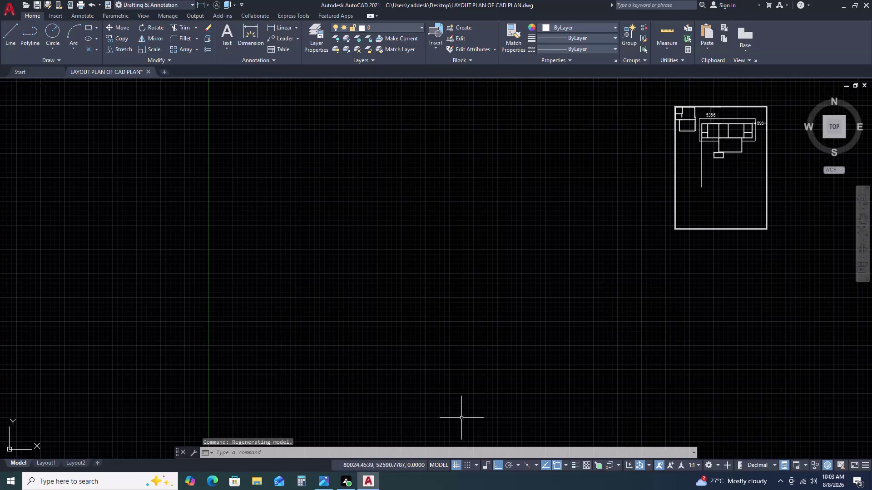
Pan and zoom around the plot layout to recentre the whole plan.
middle_drag(712, 247, 621, 244)
middle_click(559, 243)
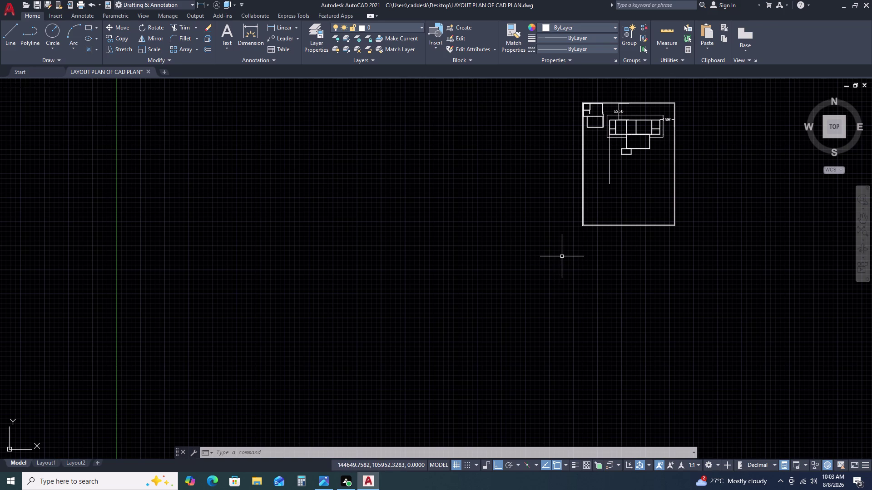
scroll(down, 3)
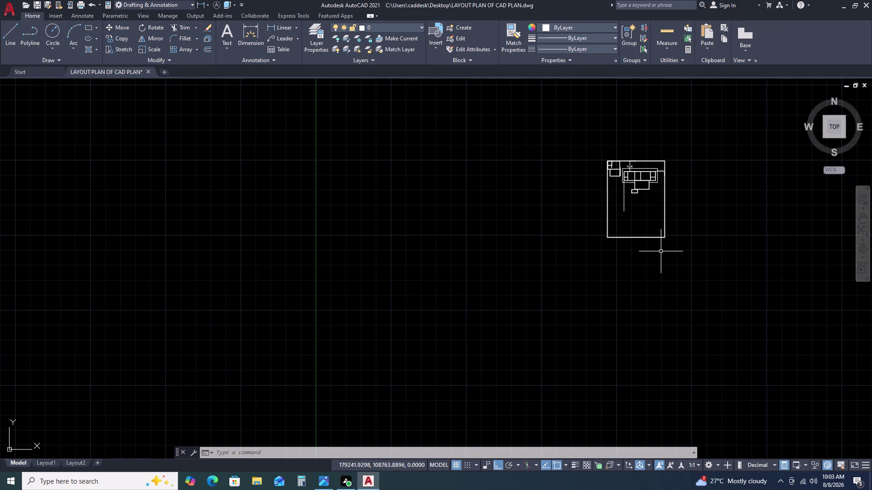
scroll(up, 3)
middle_drag(670, 248, 511, 250)
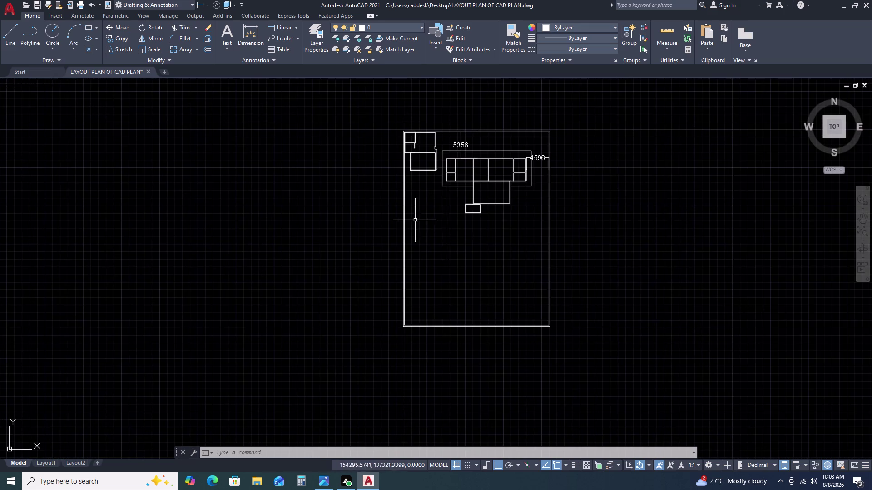
scroll(up, 3)
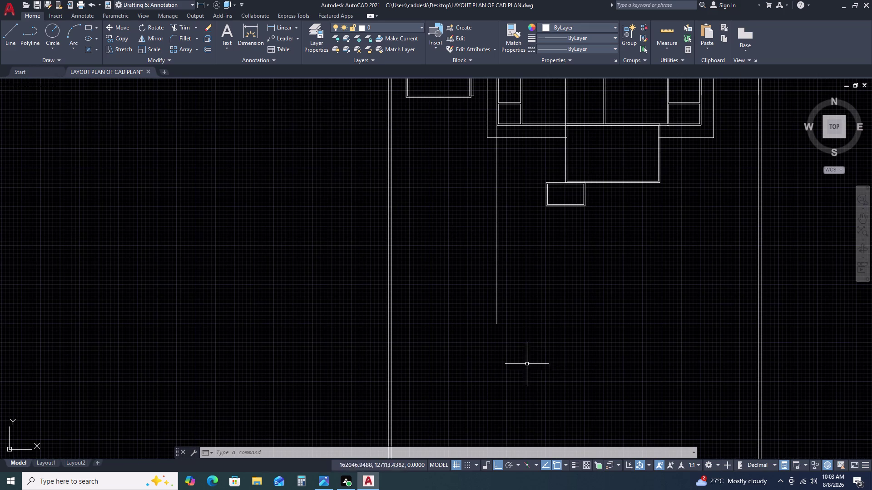
middle_click(488, 272)
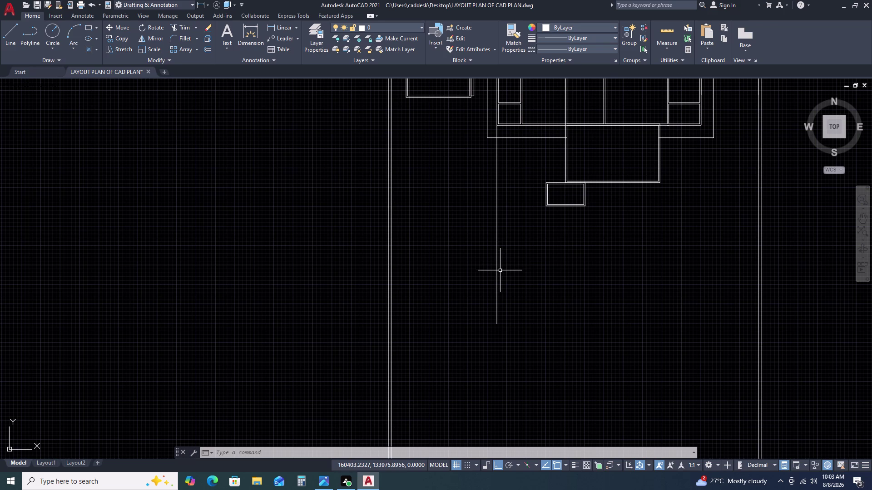
scroll(up, 3)
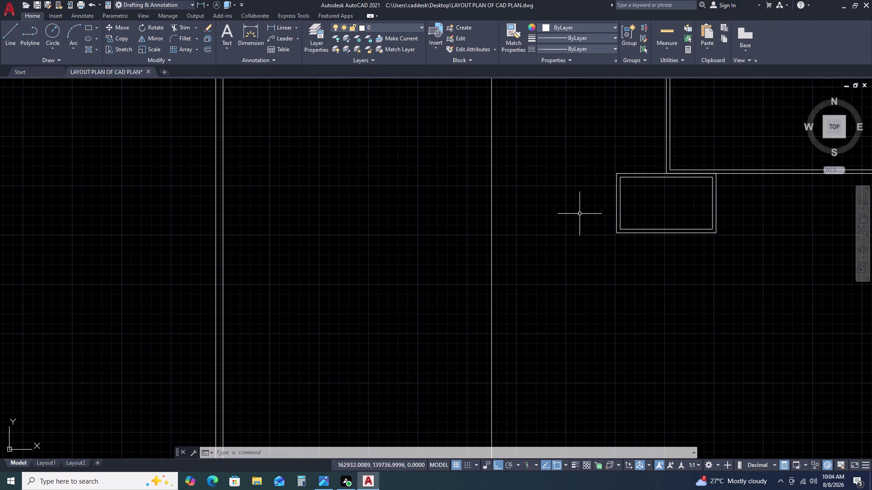
middle_drag(698, 226, 600, 221)
scroll(down, 3)
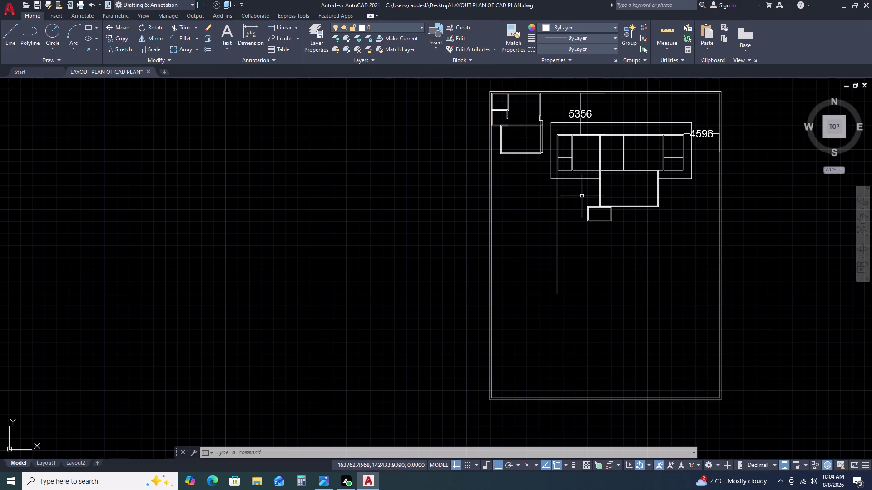
scroll(up, 3)
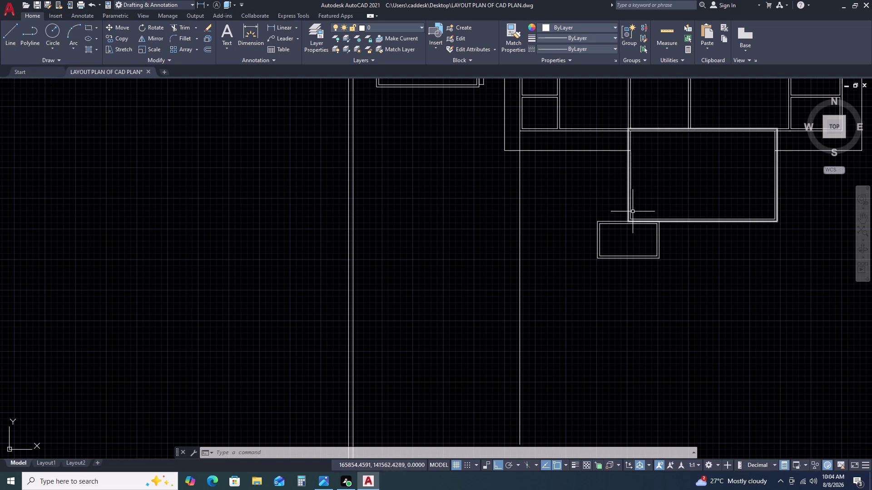
scroll(up, 3)
scroll(up, 3)
scroll(down, 3)
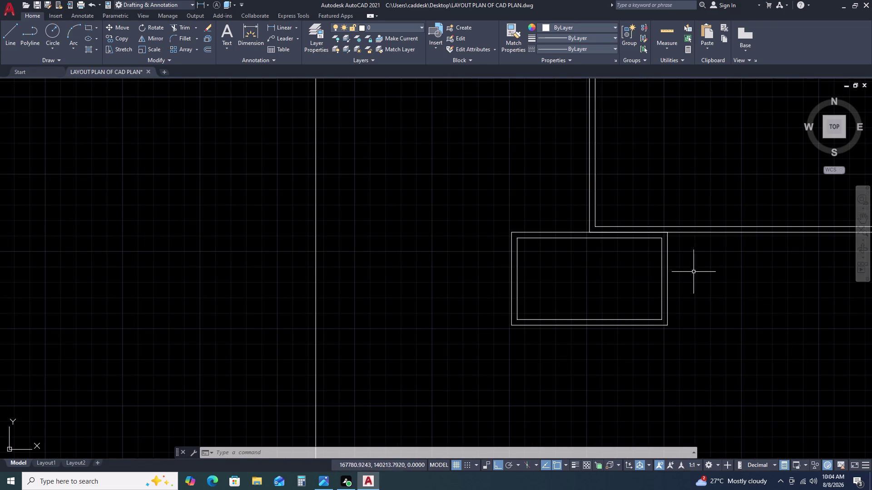
scroll(down, 3)
middle_click(738, 235)
middle_drag(648, 249, 579, 234)
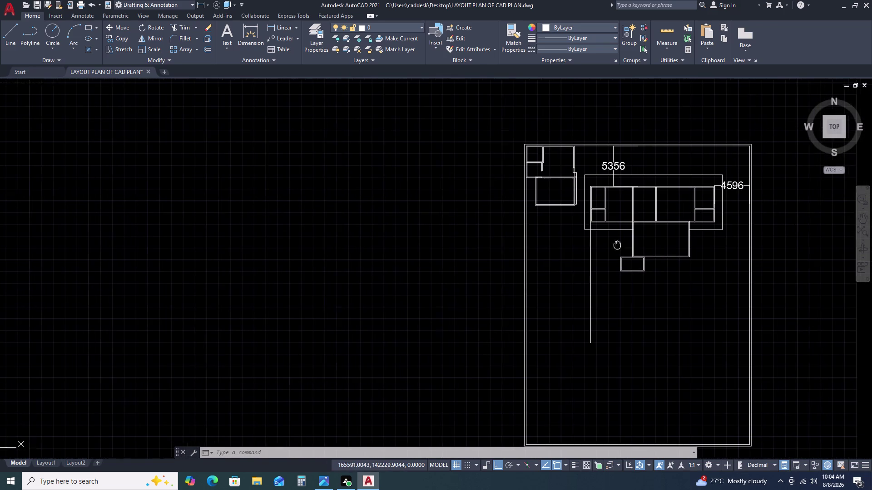
middle_drag(579, 234, 541, 219)
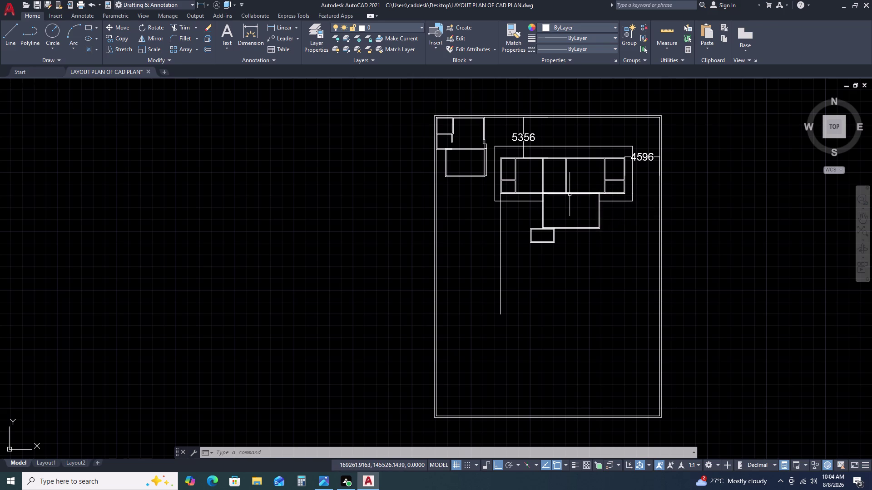
scroll(up, 3)
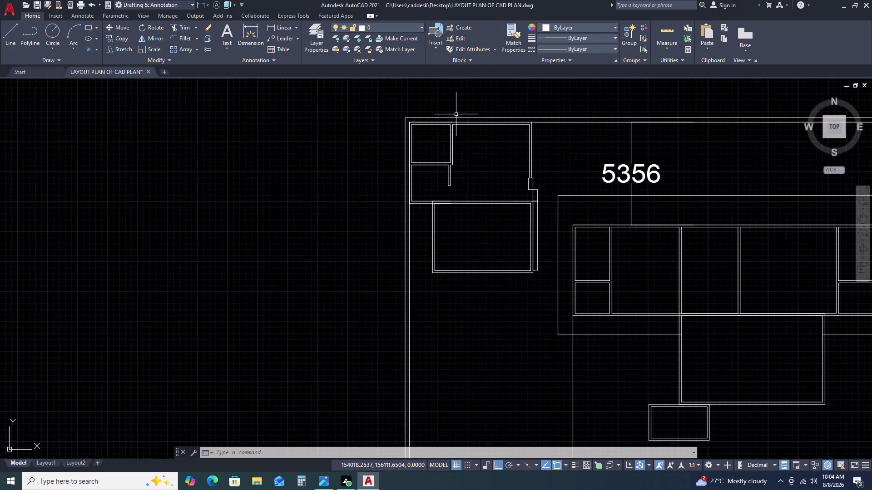
scroll(up, 3)
Select the top-left room's walls and inner wall corner, then release them.
drag(511, 139, 505, 140)
click(420, 140)
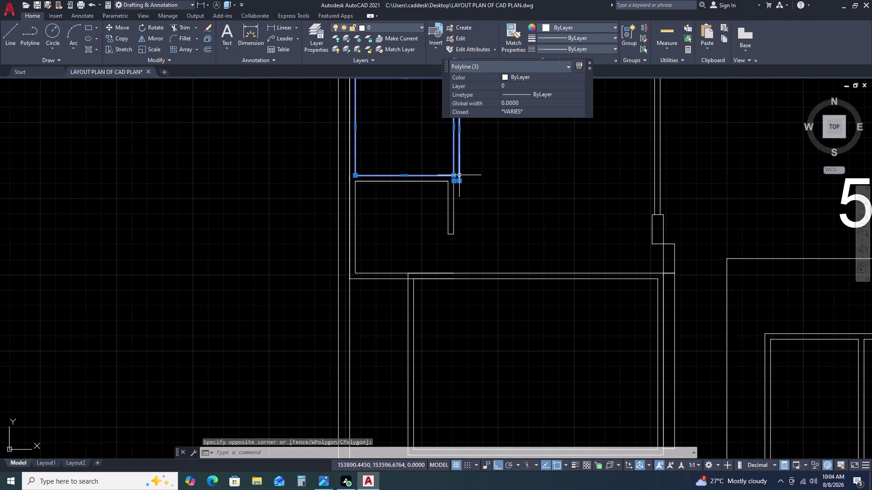
key(Escape)
scroll(down, 3)
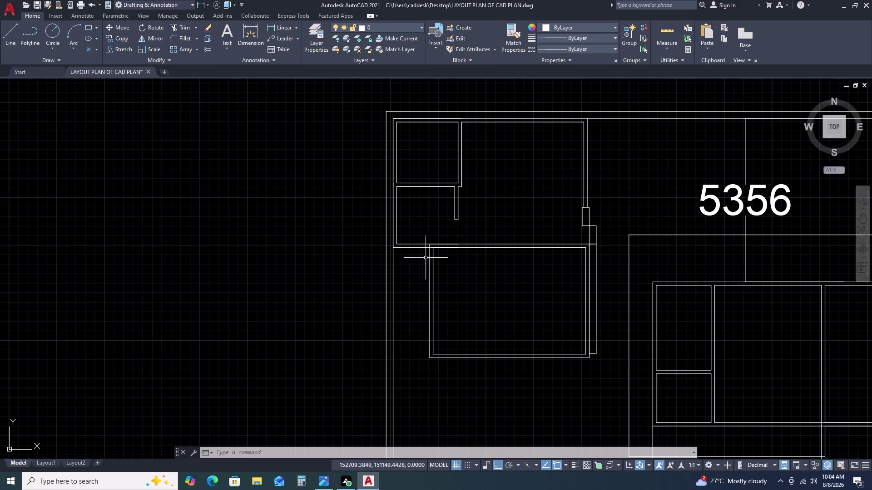
scroll(down, 3)
scroll(up, 3)
drag(517, 204, 499, 200)
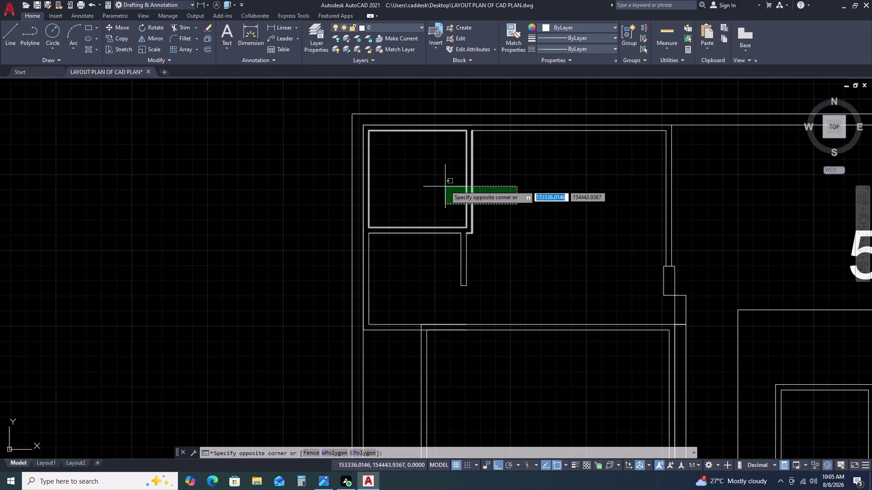
click(444, 183)
key(Escape)
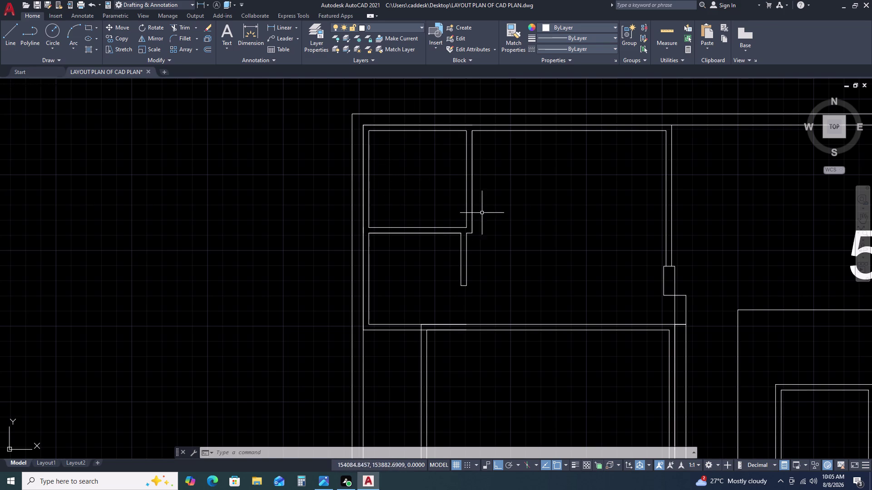
Pan the view to the lower room of the top-left building.
scroll(down, 3)
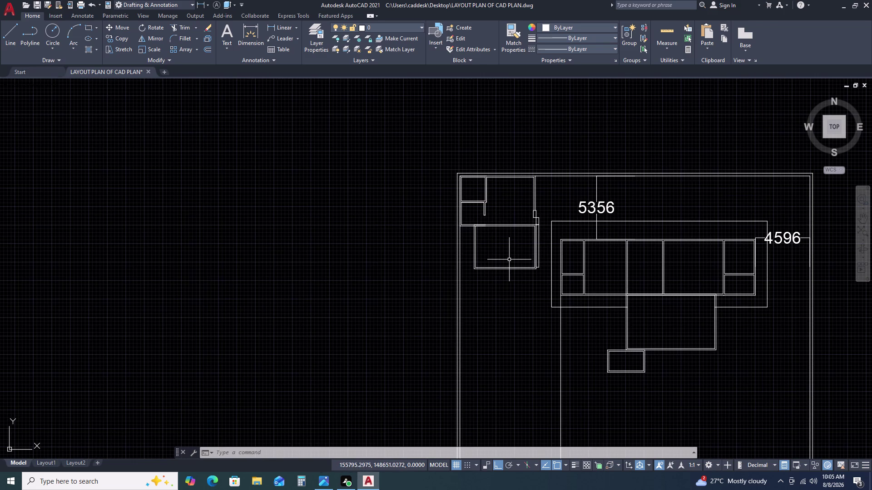
scroll(up, 3)
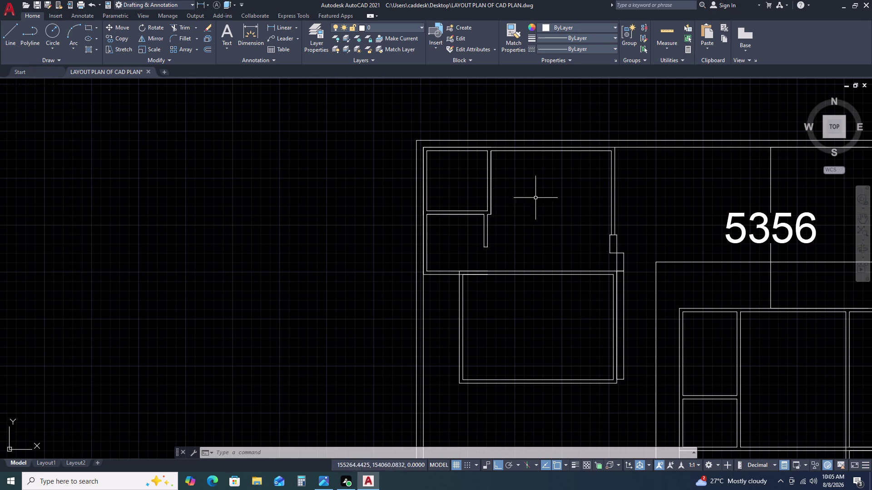
scroll(down, 3)
middle_drag(482, 243, 473, 229)
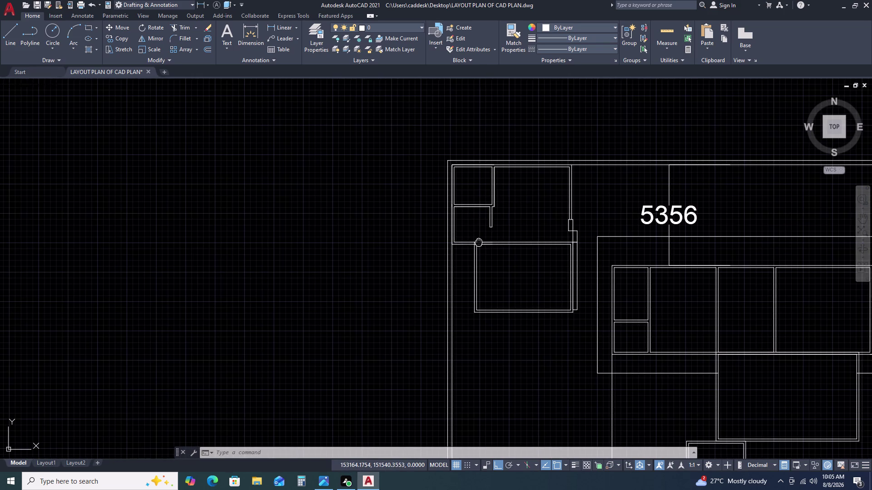
middle_drag(474, 229, 461, 154)
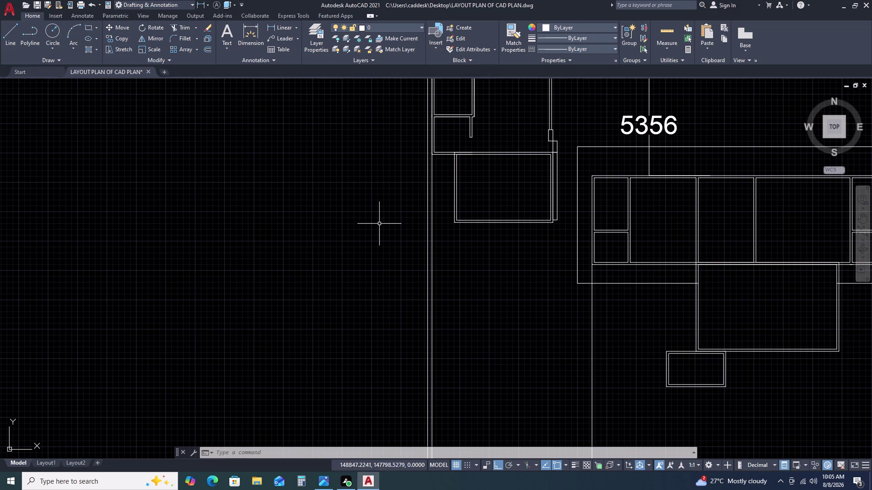
scroll(up, 3)
scroll(down, 3)
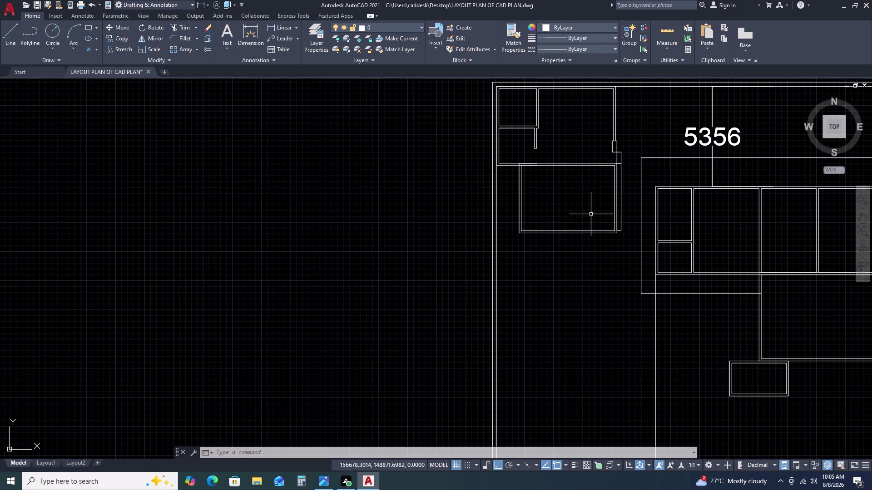
middle_click(590, 214)
middle_click(578, 215)
middle_drag(550, 214, 542, 212)
middle_drag(540, 211, 520, 205)
scroll(up, 3)
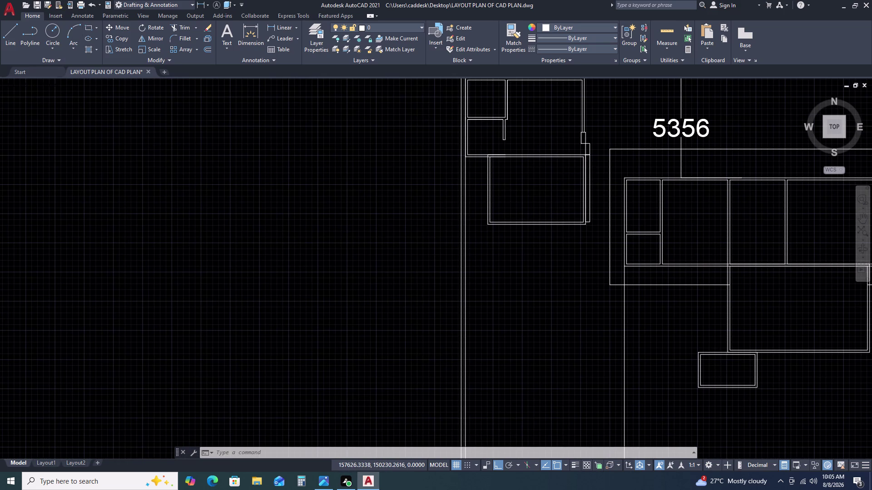
Preview a 1195 linear dimension on the wall, cancel it, and start LINE.
key(d)
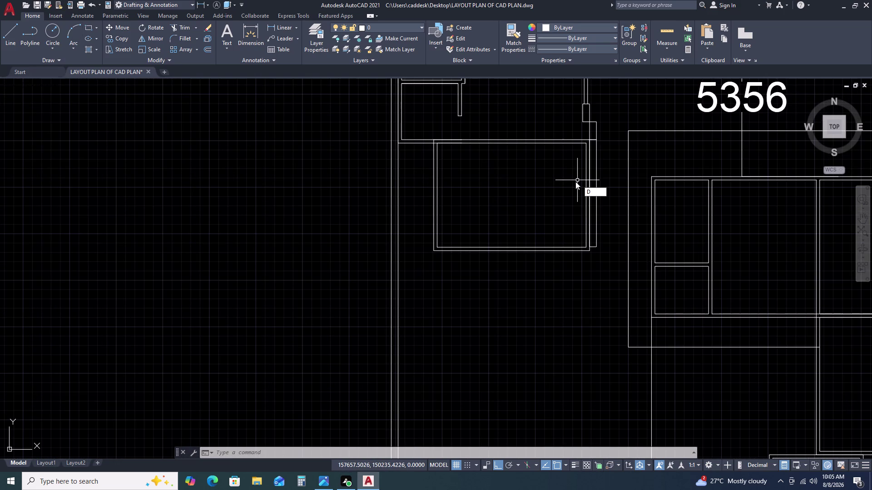
text(LI)
key(space)
scroll(up, 3)
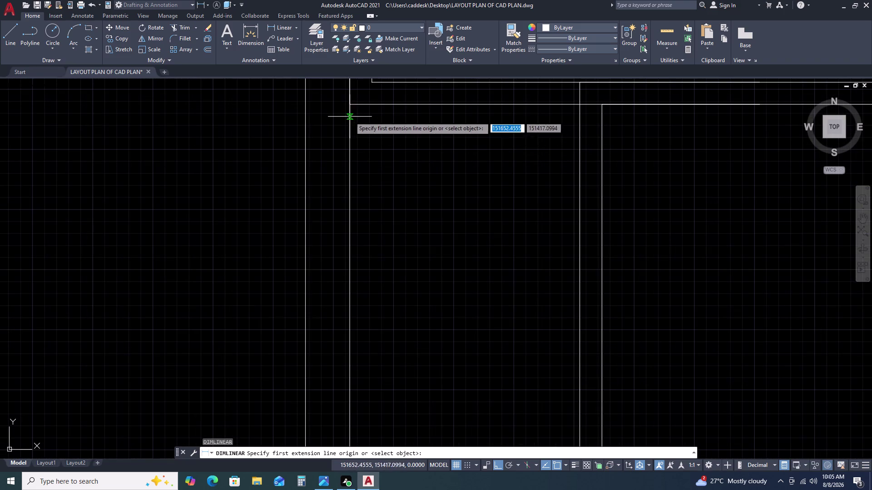
click(349, 107)
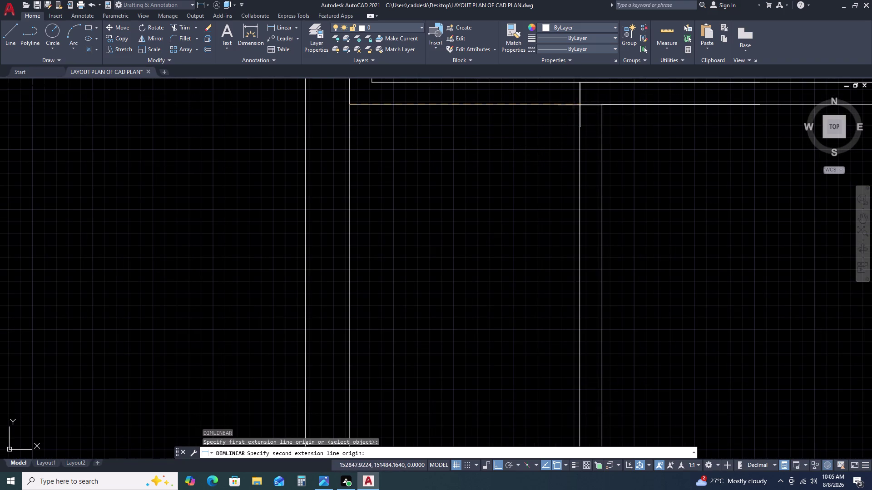
click(578, 106)
scroll(down, 3)
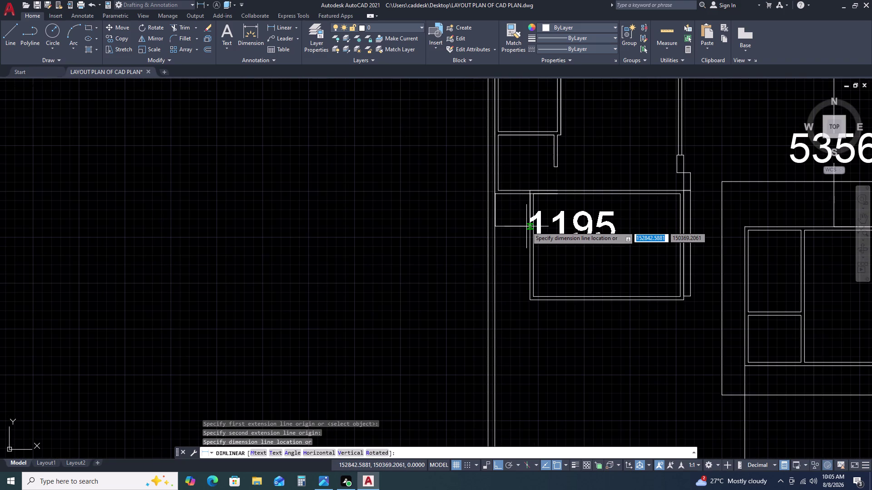
key(Escape)
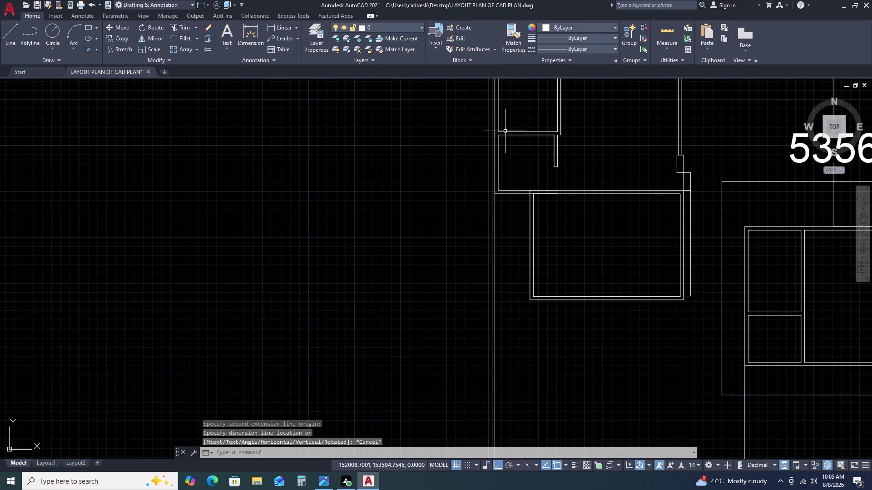
text(L)
key(space)
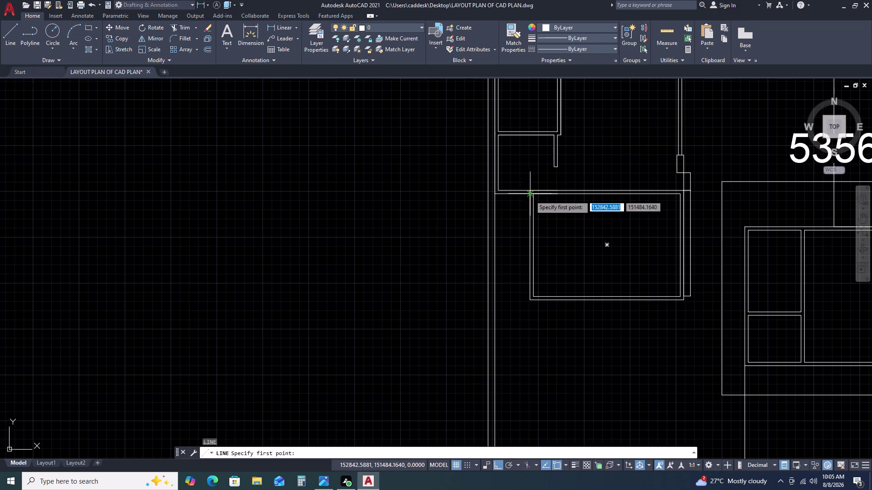
Draw a vertical line from the room corner up to the top wall.
scroll(up, 3)
click(532, 205)
scroll(down, 3)
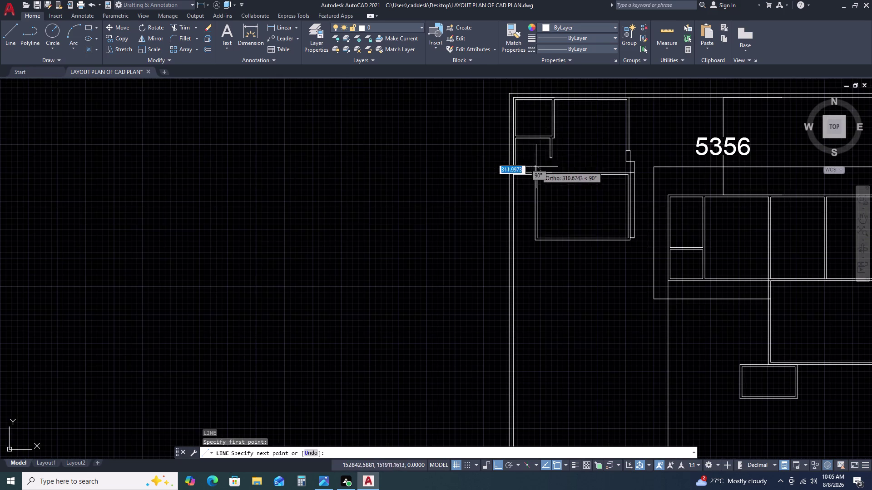
scroll(up, 3)
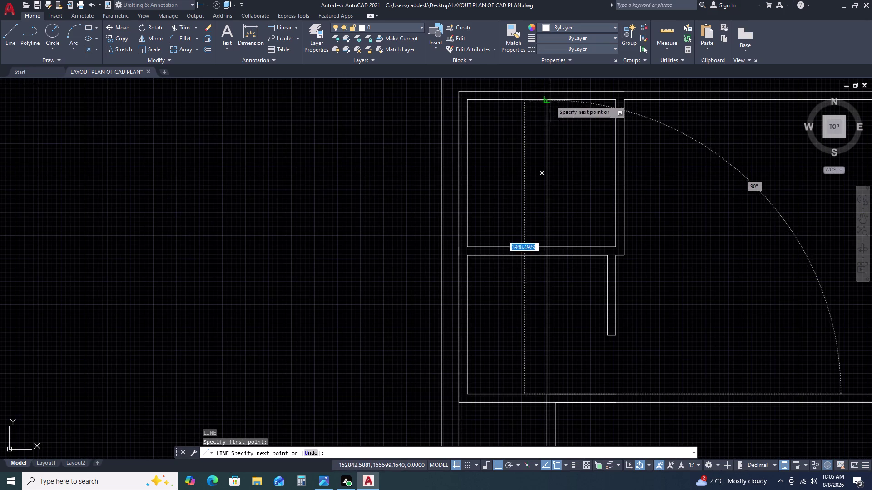
click(550, 100)
key(Escape)
Start a horizontal line along the top wall and abandon it.
key(l)
key(space)
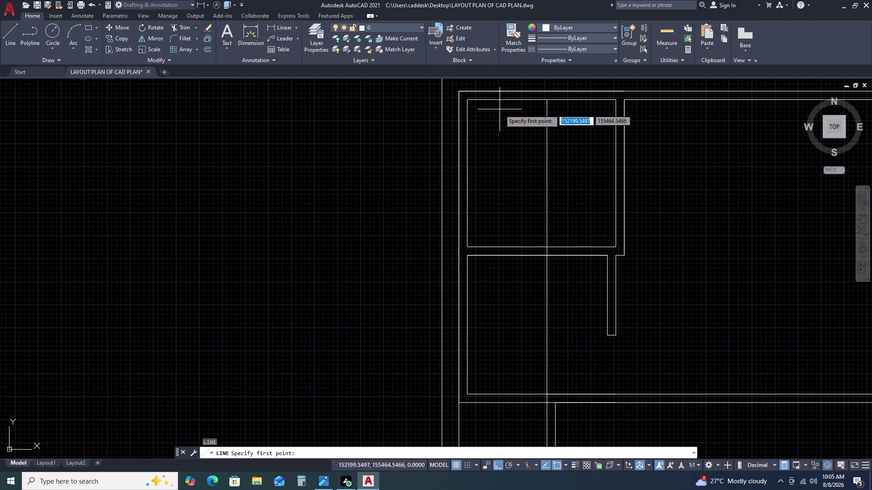
click(468, 102)
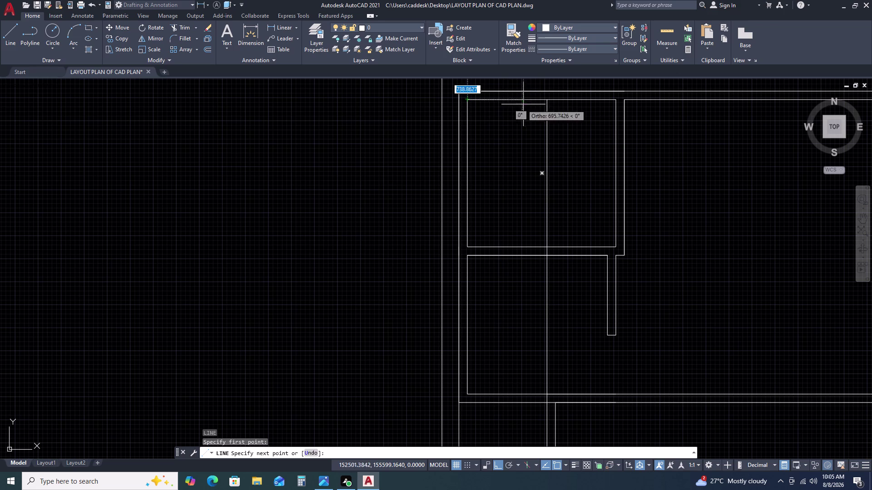
click(547, 102)
key(Escape)
Draw the second vertical divider from the room's top wall to its bottom wall.
key(l)
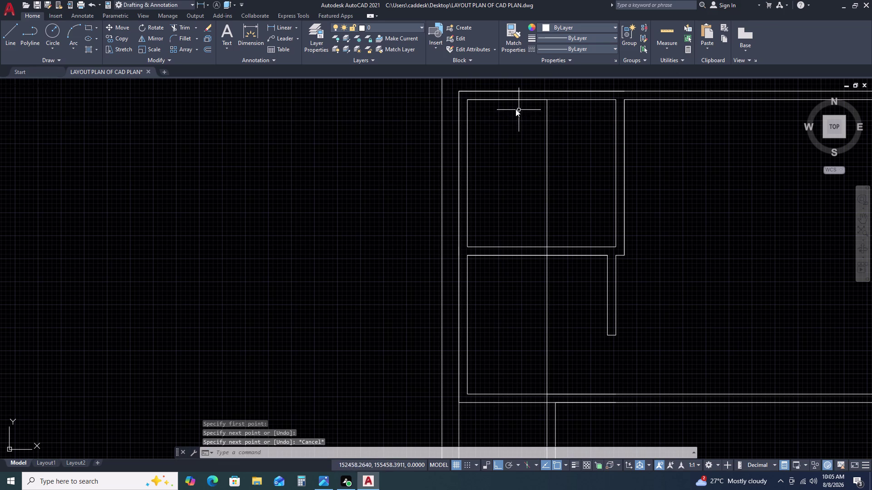
key(space)
click(506, 100)
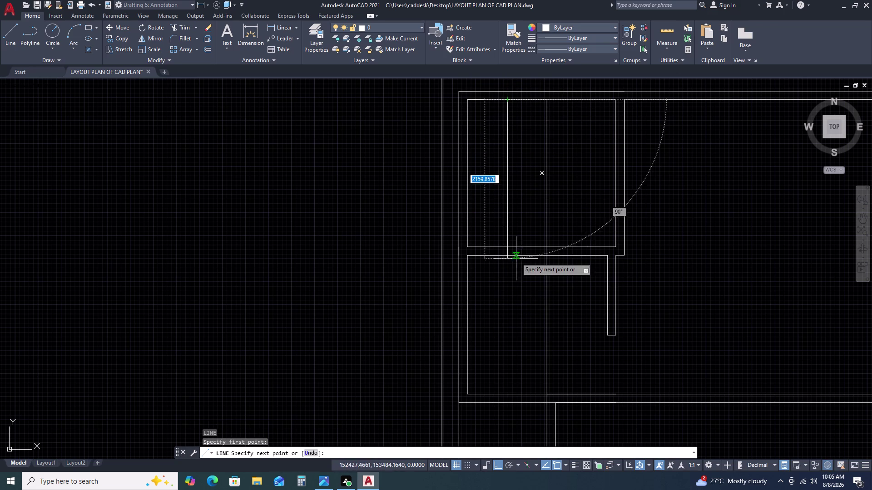
click(511, 245)
key(Escape)
Begin a window selection around the small room's lines.
scroll(down, 3)
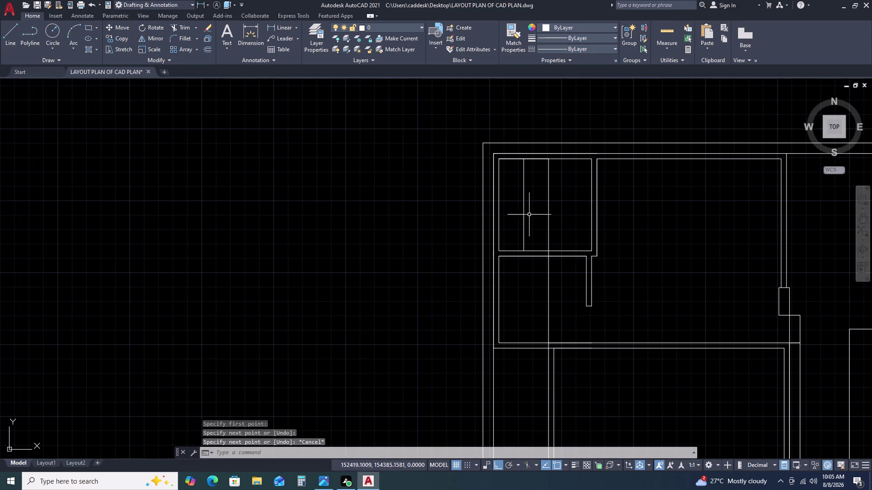
scroll(up, 3)
scroll(down, 3)
scroll(up, 3)
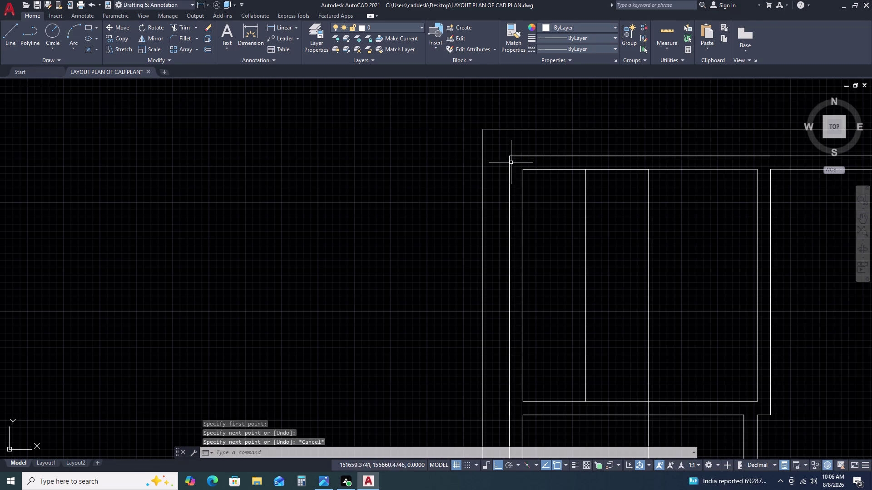
click(502, 148)
scroll(down, 3)
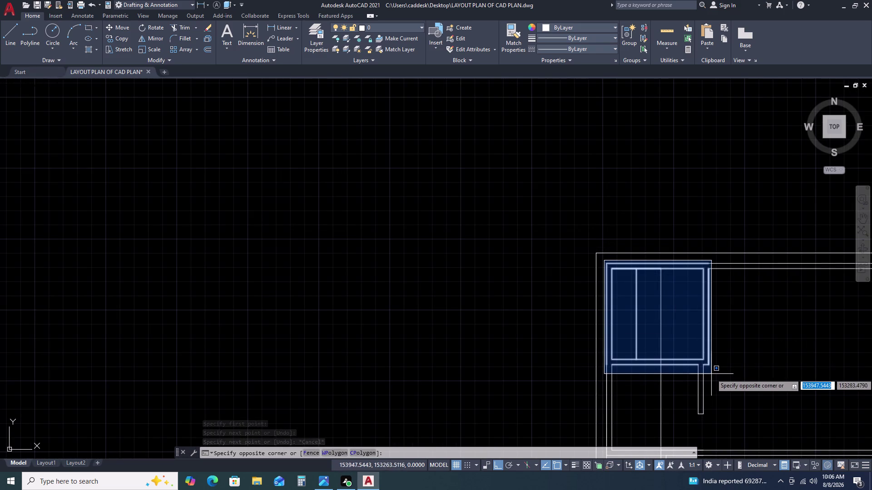
click(712, 371)
middle_drag(718, 370, 627, 328)
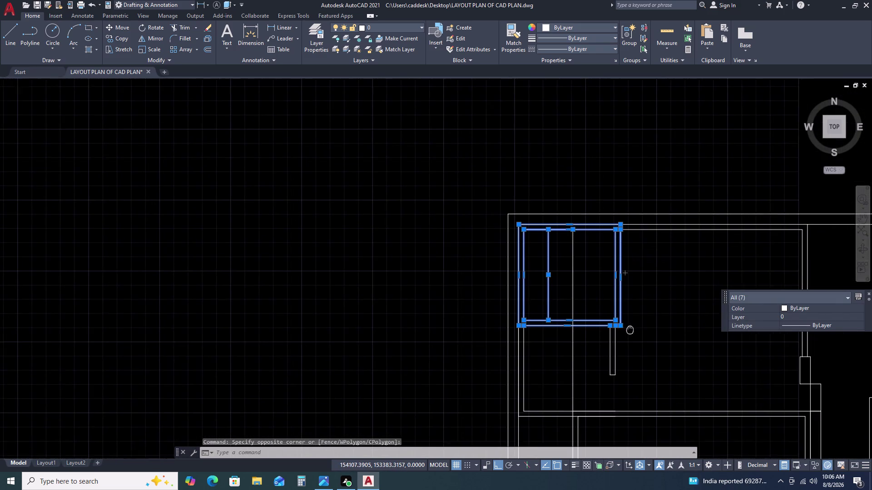
middle_drag(627, 328, 626, 327)
text(M)
key(space)
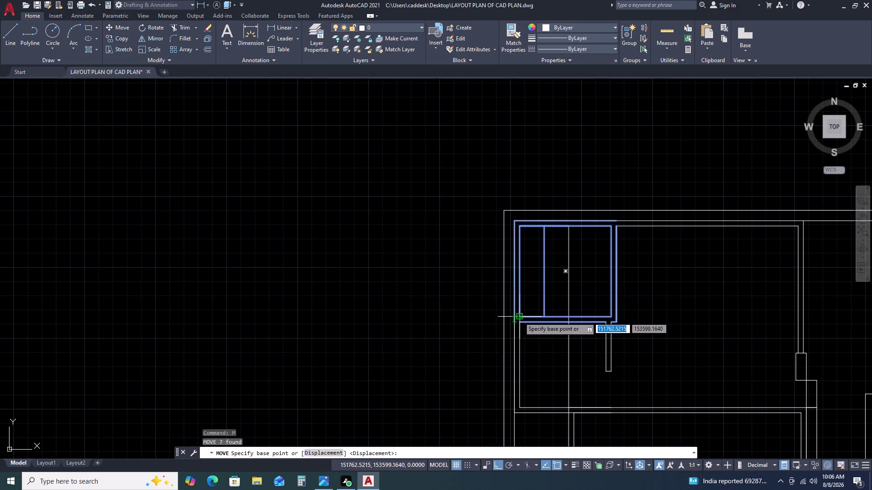
key(Escape)
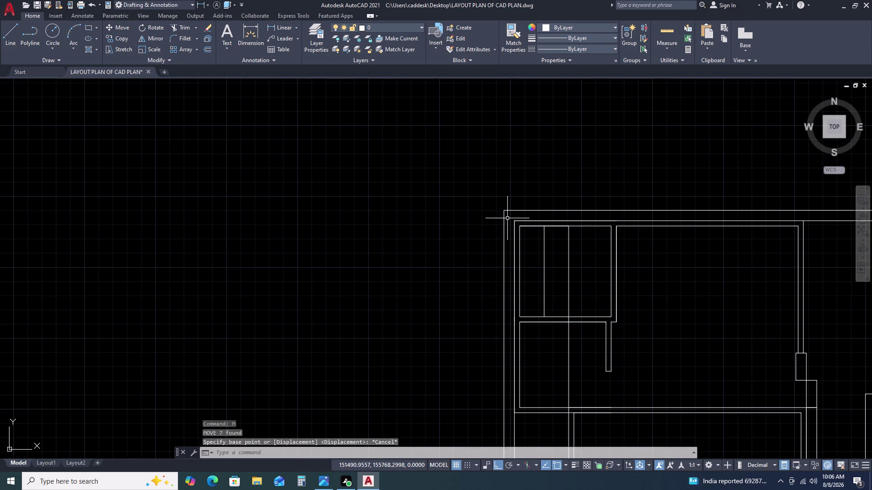
click(508, 218)
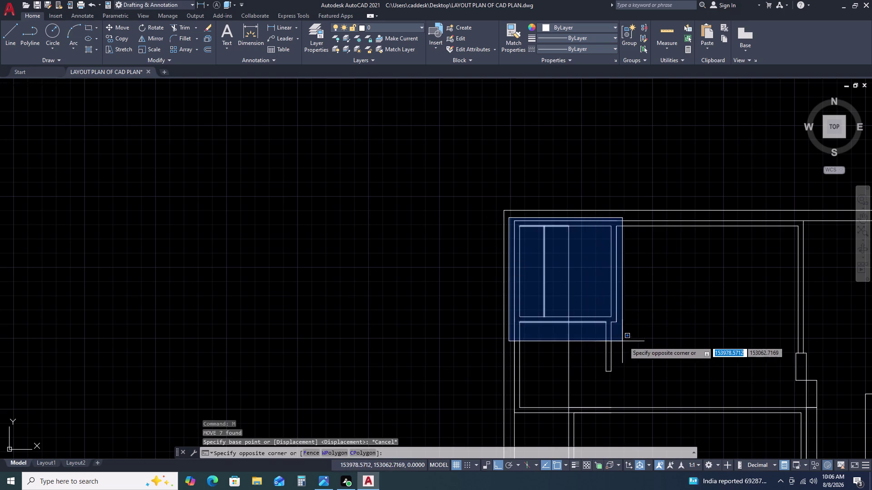
click(631, 338)
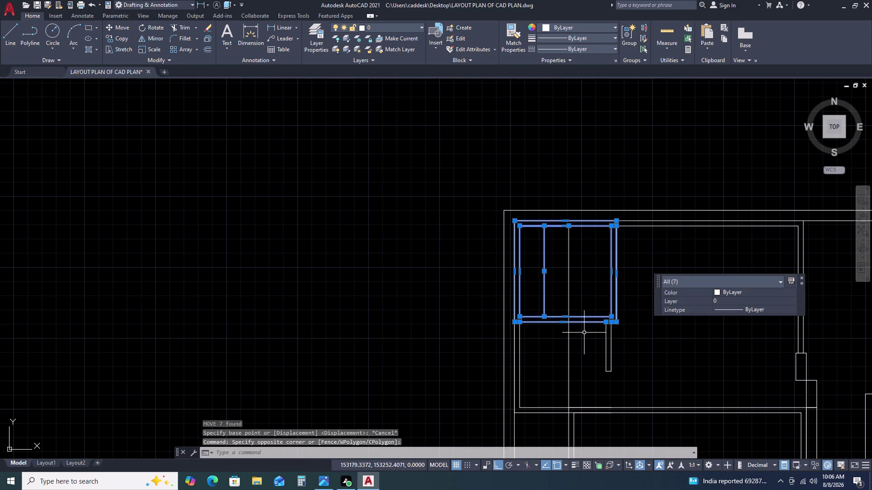
scroll(up, 3)
click(579, 254)
click(507, 312)
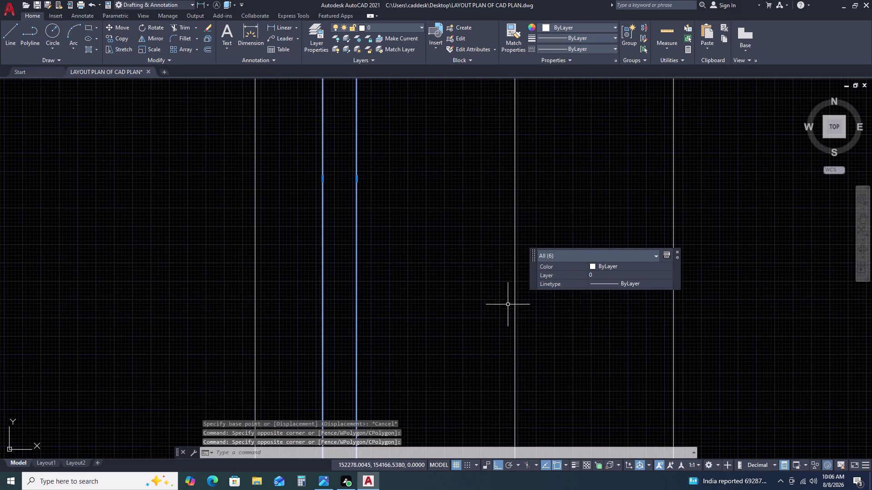
scroll(down, 3)
text(M)
key(space)
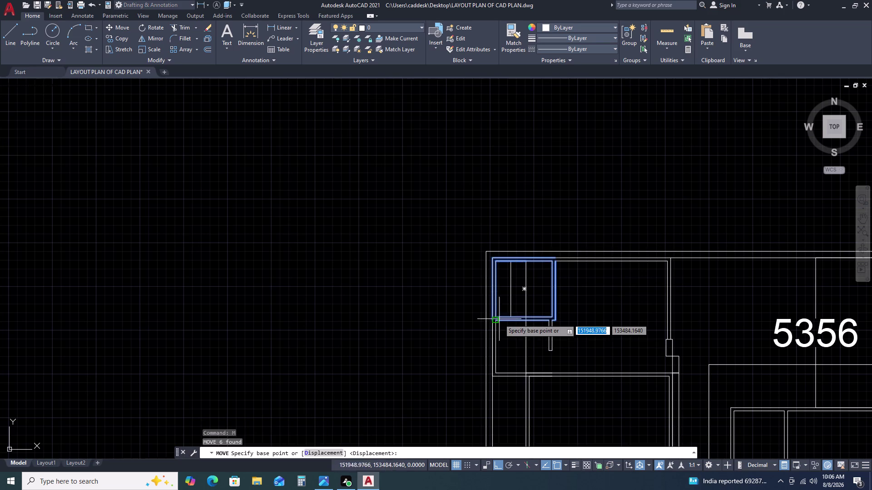
scroll(up, 3)
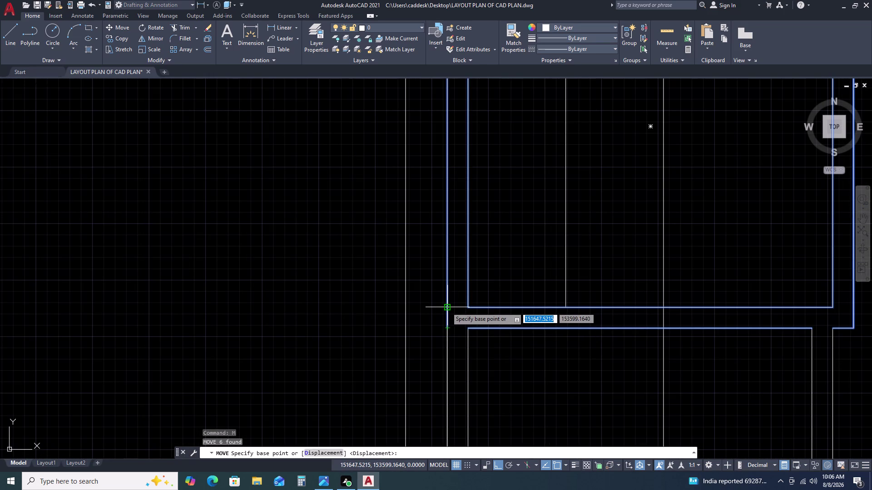
click(447, 307)
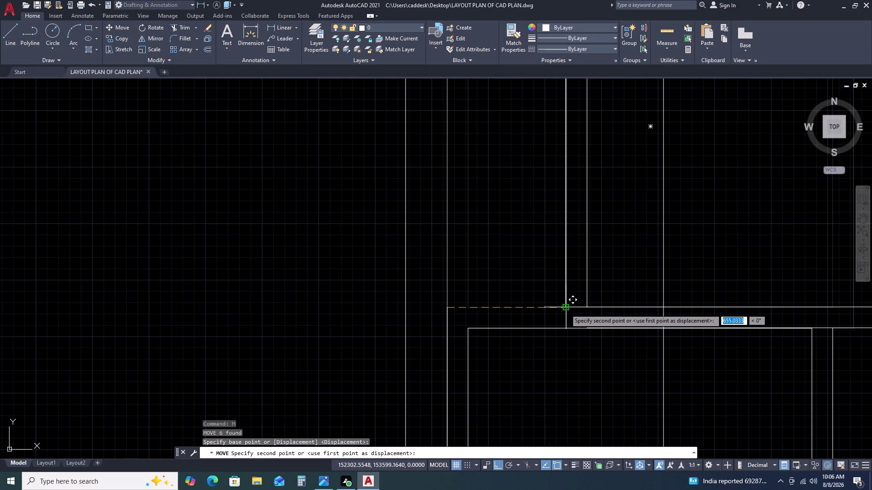
click(565, 309)
key(Escape)
scroll(down, 3)
middle_drag(649, 330, 587, 316)
scroll(down, 3)
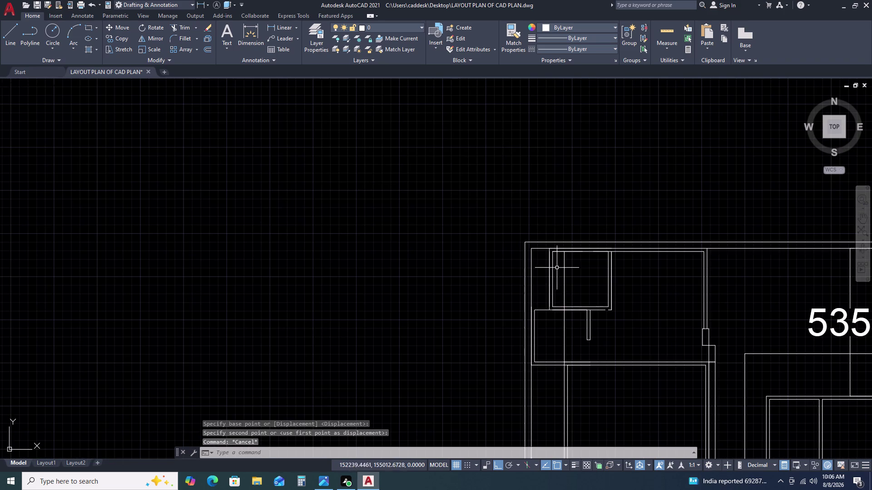
scroll(up, 3)
click(575, 260)
click(549, 278)
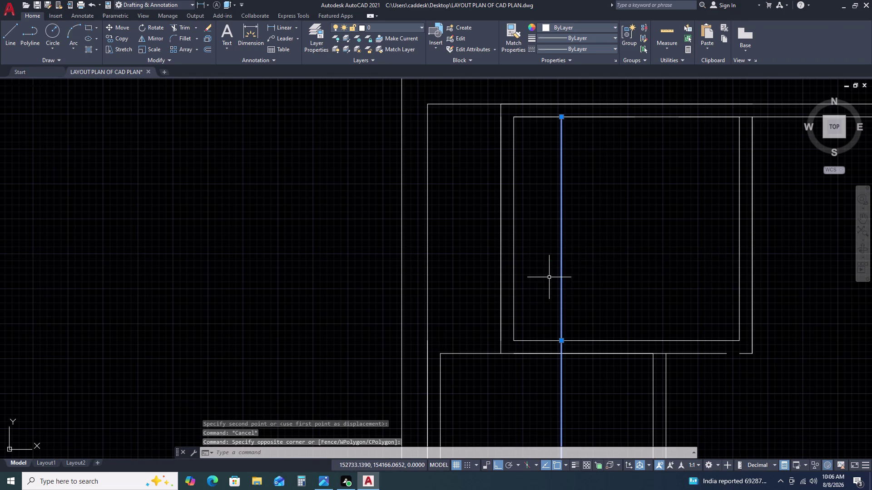
key(Delete)
click(500, 255)
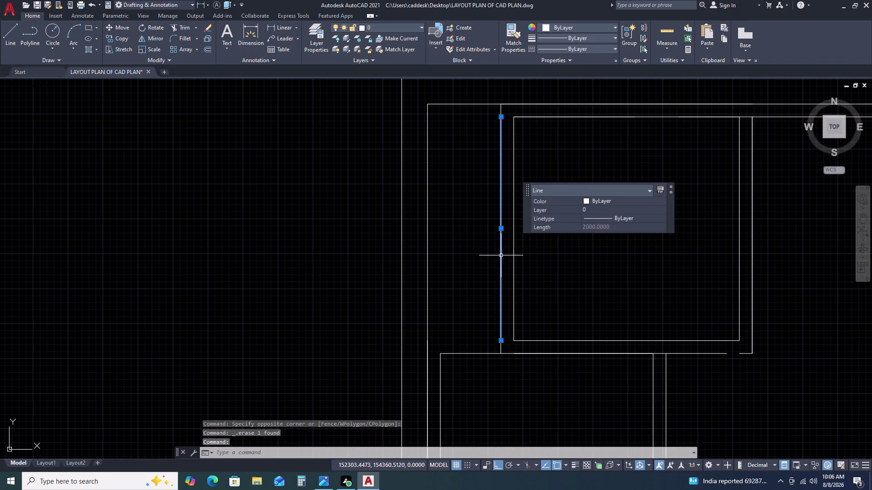
key(Delete)
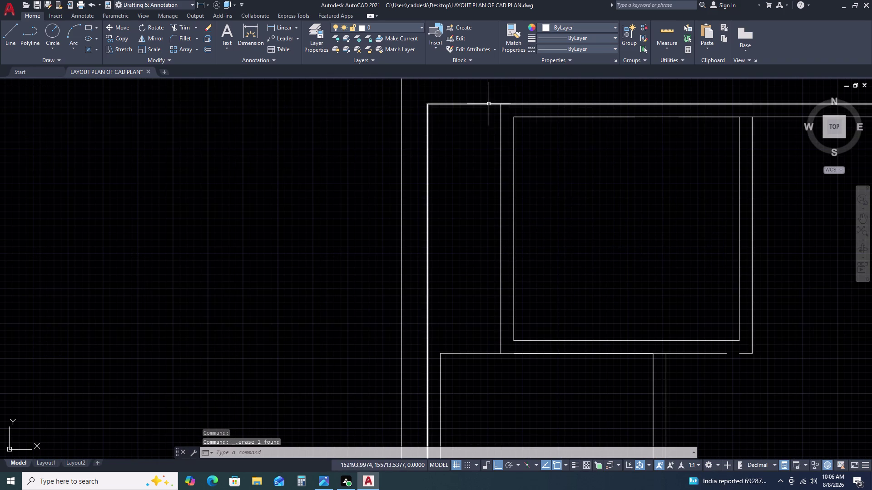
click(486, 104)
key(Delete)
scroll(down, 3)
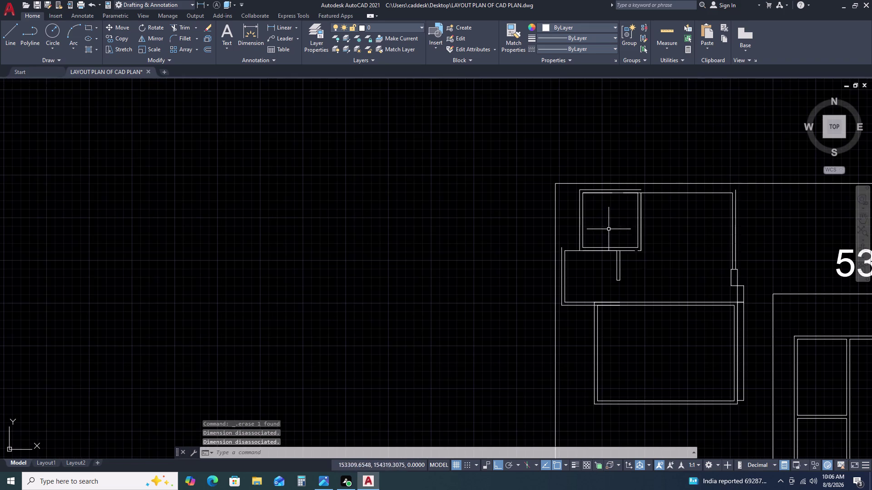
key(ctrl+z)
key(ctrl+z)
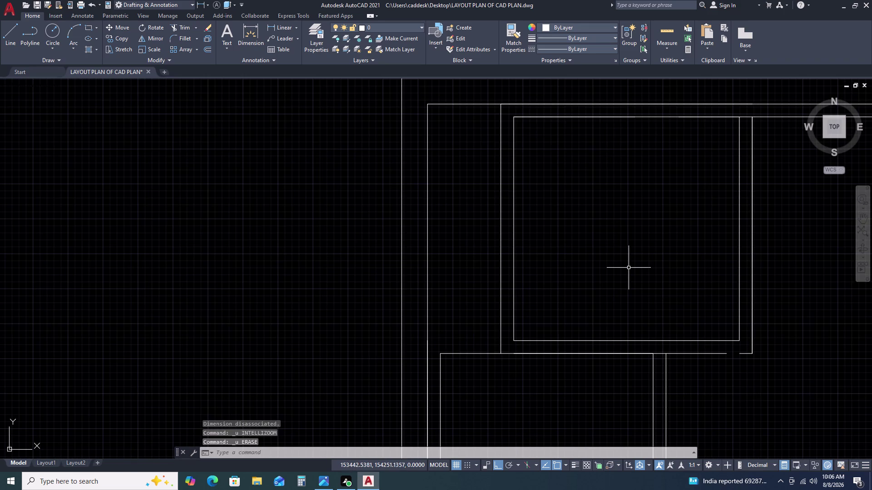
scroll(down, 3)
click(567, 197)
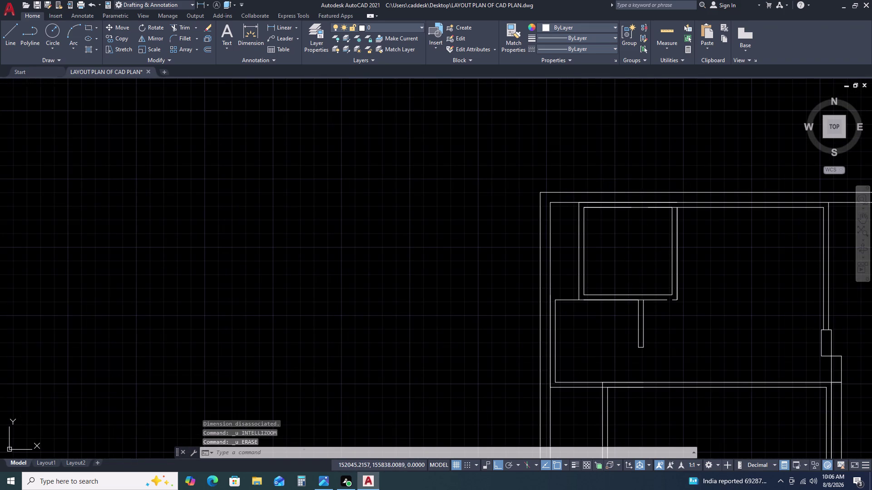
click(690, 222)
key(Delete)
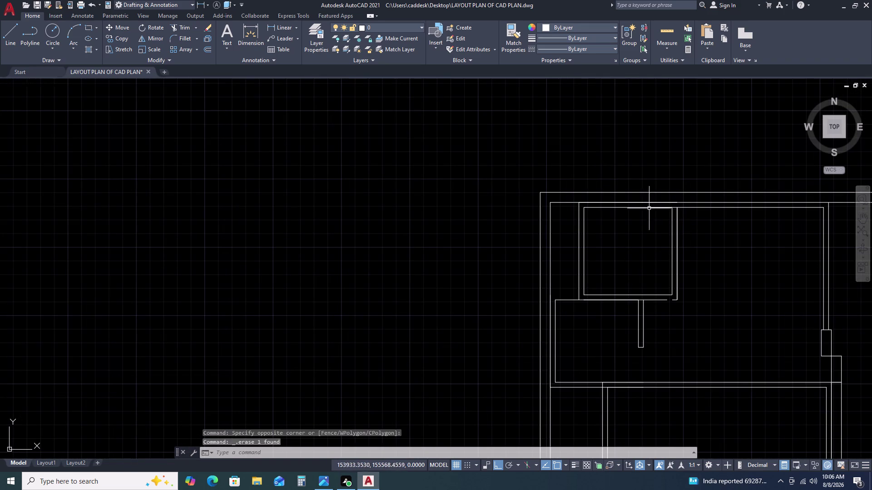
click(611, 204)
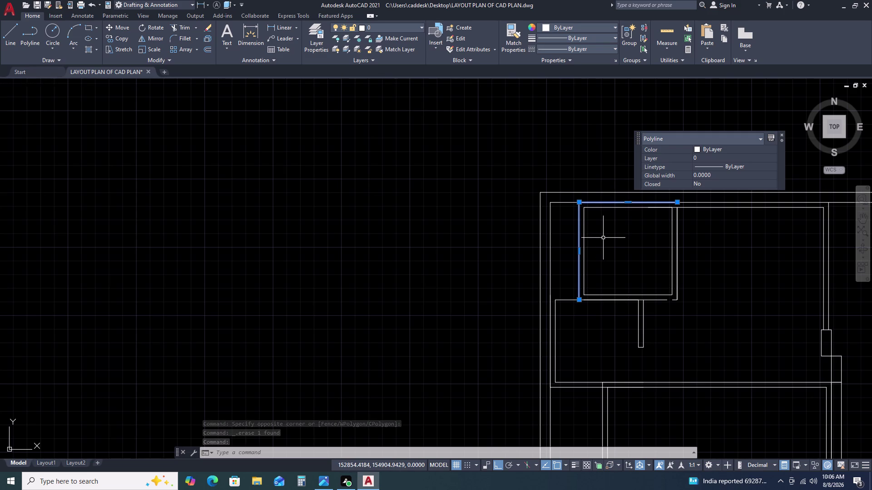
key(Delete)
scroll(down, 3)
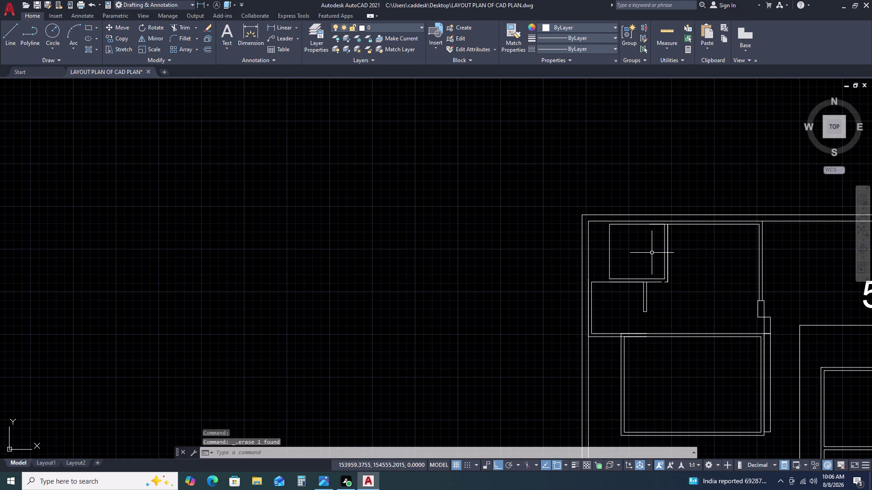
key(ctrl+z)
key(ctrl+z)
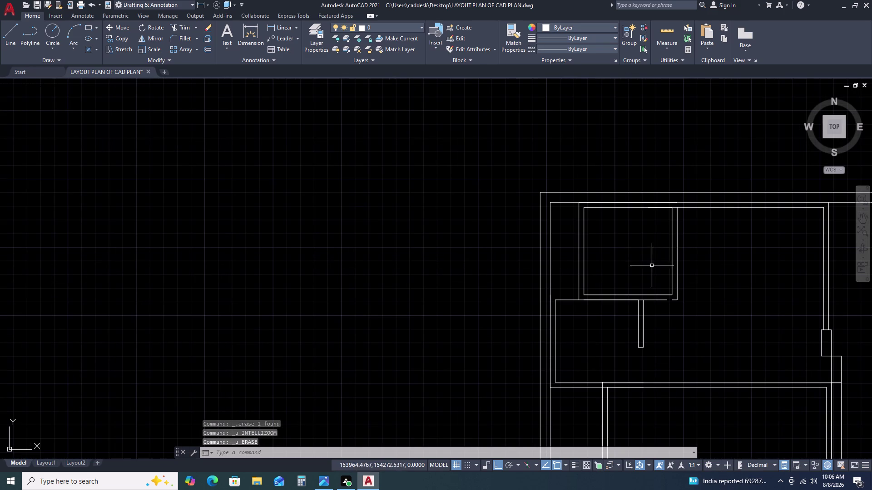
scroll(down, 3)
middle_drag(702, 339, 651, 274)
scroll(up, 3)
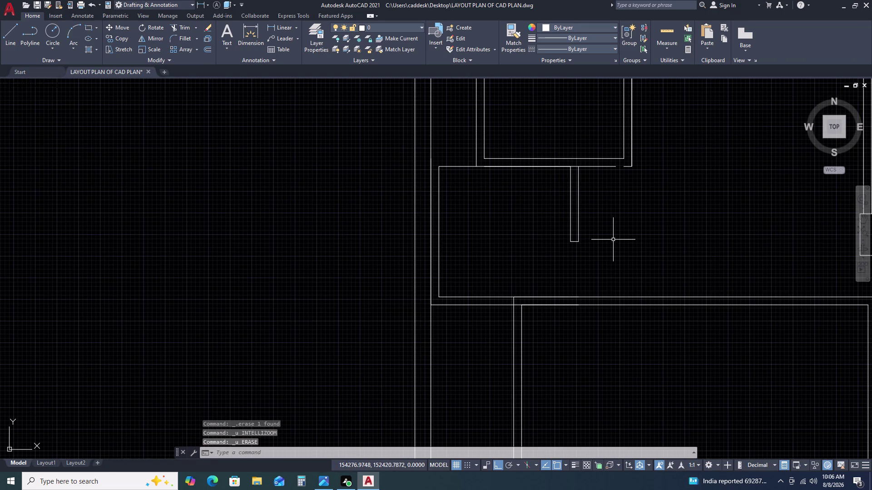
Try filleting two wall lines at the corner.
text(F)
key(space)
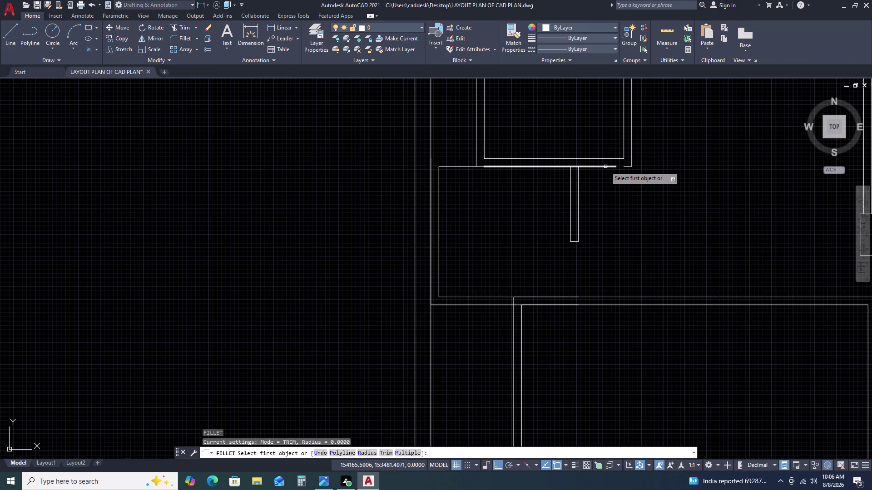
click(605, 167)
click(627, 167)
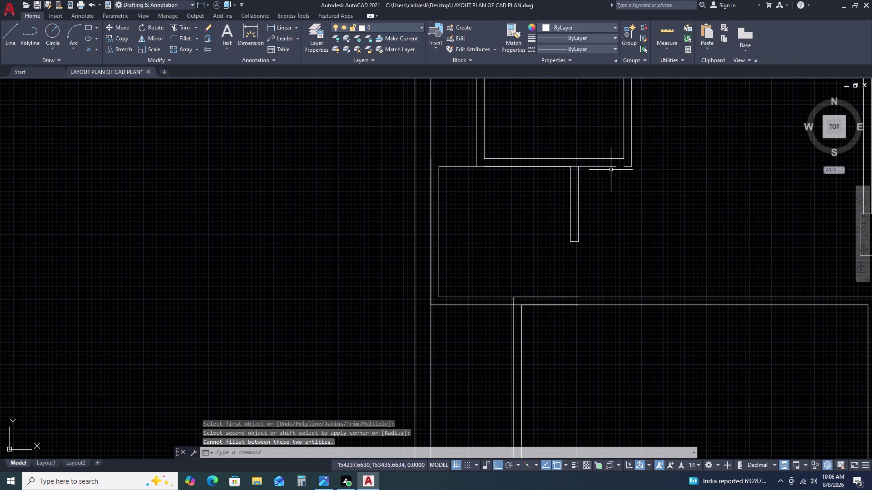
scroll(up, 3)
Try extending two wall lines to a boundary, then cancel.
text(EX)
key(space)
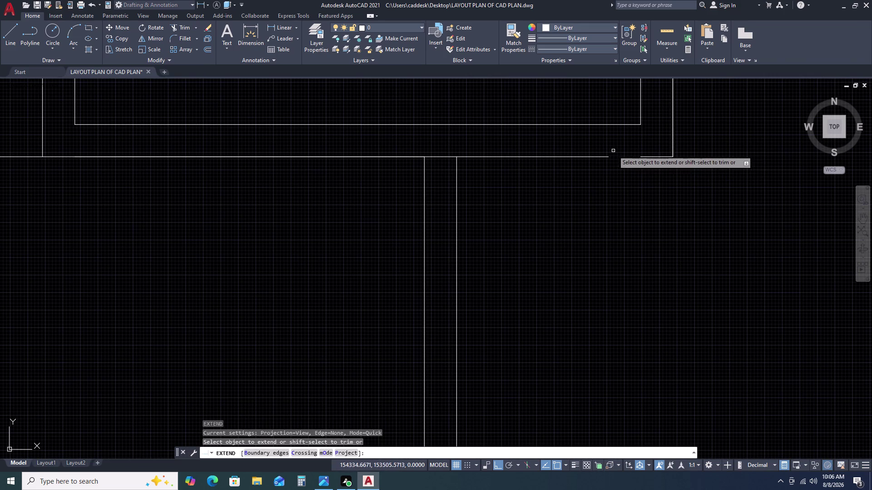
click(613, 151)
click(566, 182)
scroll(down, 3)
key(Escape)
scroll(up, 3)
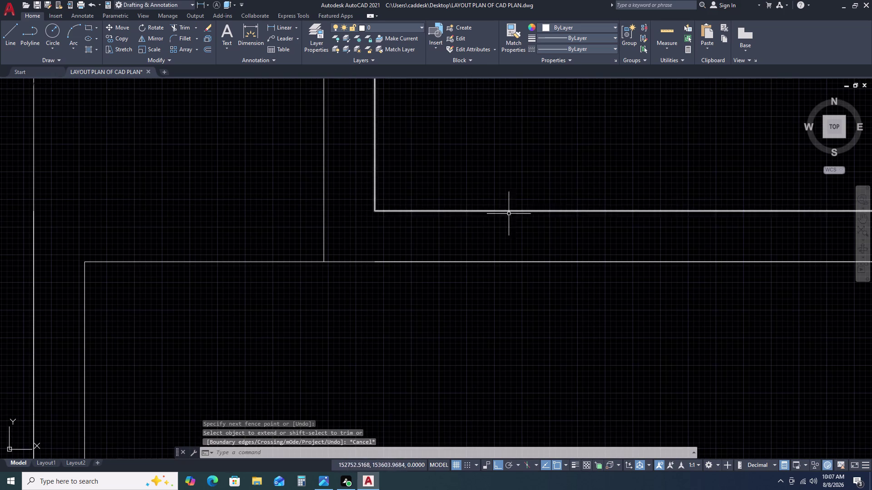
scroll(down, 3)
Select the wall outlines around the partition junction, then clear the selection.
drag(271, 179, 297, 208)
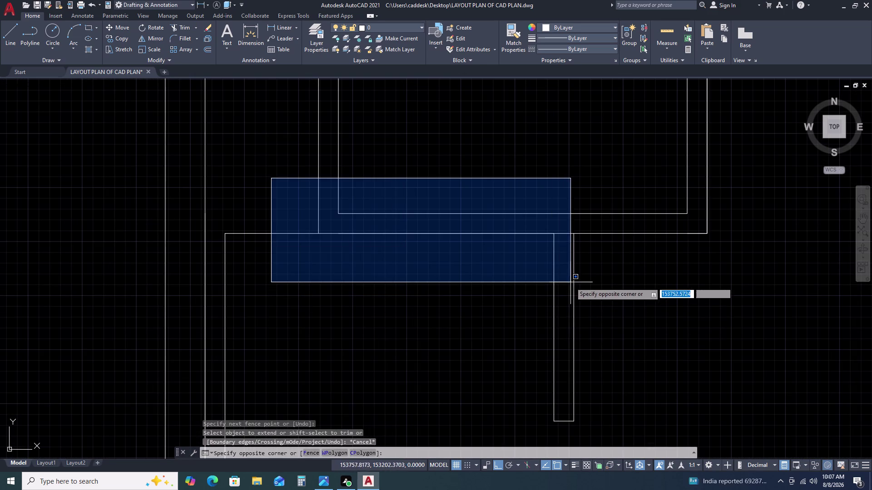
drag(570, 282, 571, 278)
click(545, 233)
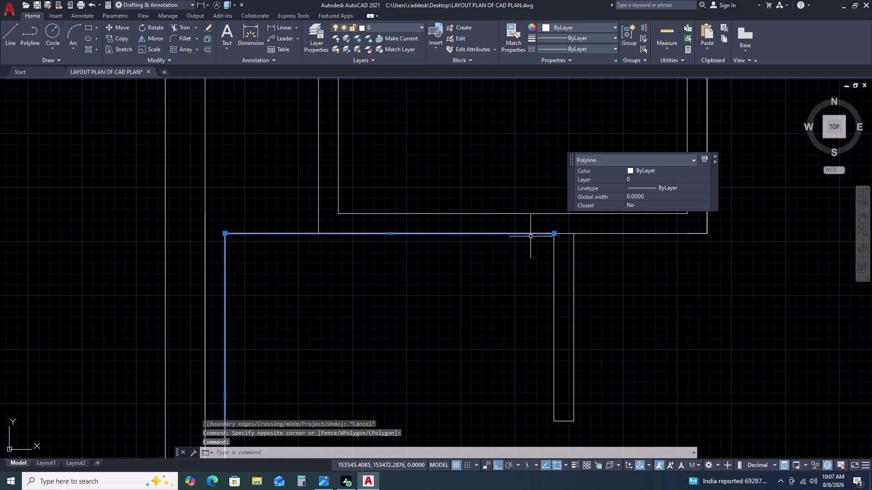
click(557, 233)
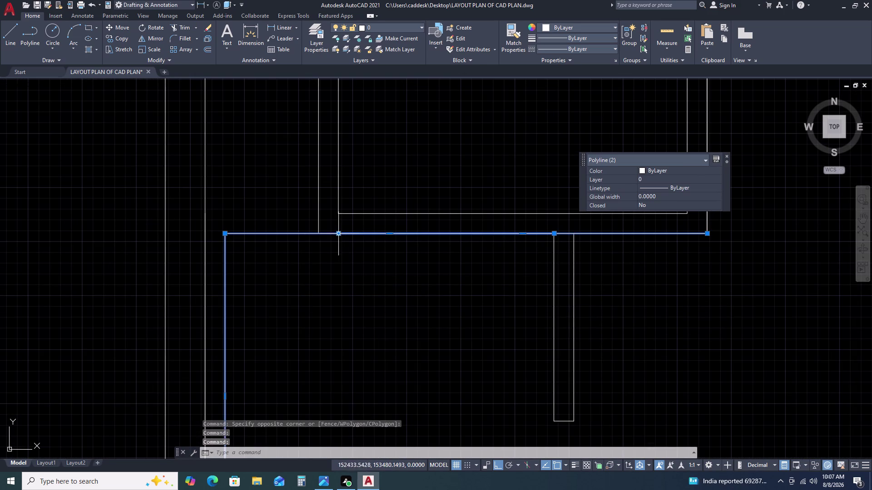
key(Escape)
key(Escape)
Trim two overlapping line segments at the partition top.
text(TR)
key(space)
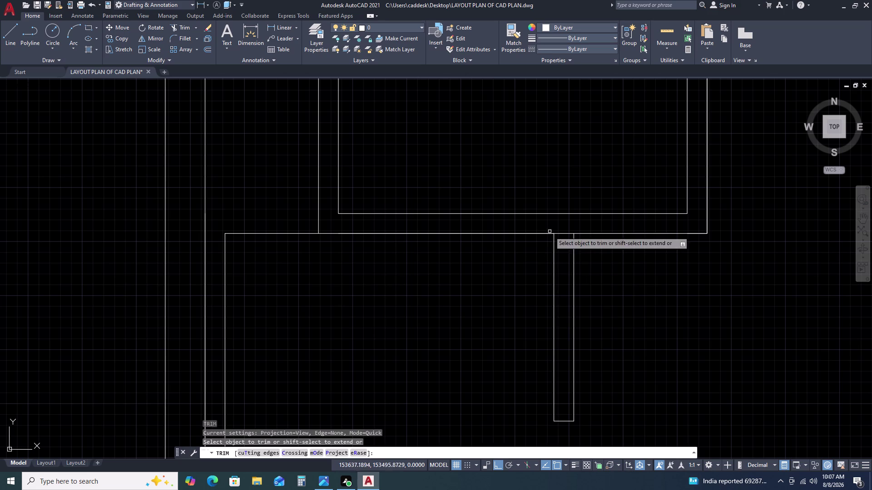
click(557, 226)
click(565, 261)
key(Escape)
click(479, 234)
key(Escape)
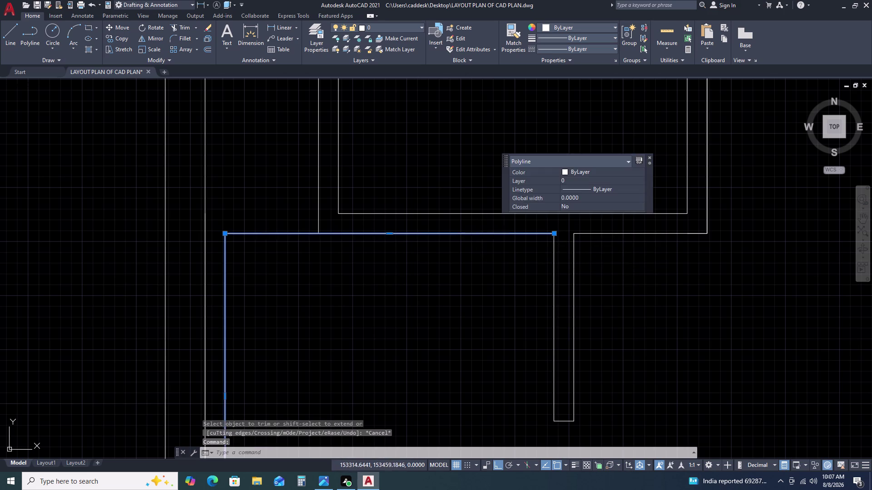
Pan to the next wall corner, then start a wall line and abandon it.
scroll(down, 3)
scroll(up, 3)
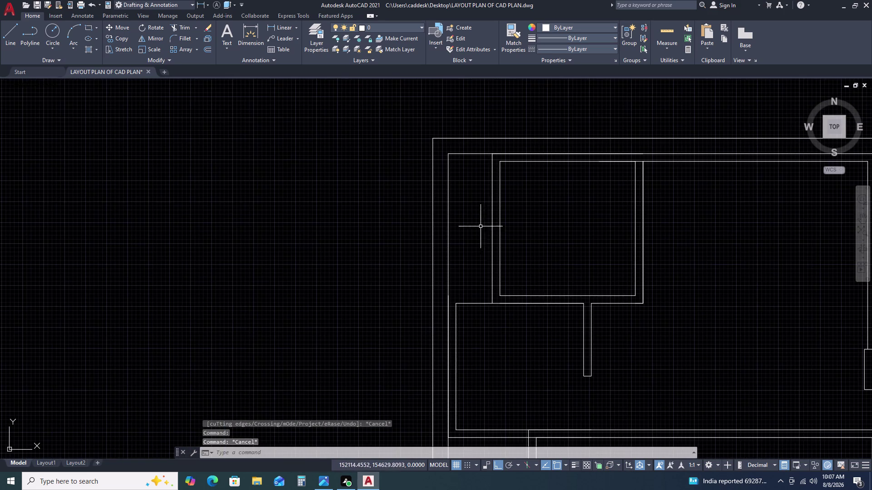
middle_drag(543, 301, 542, 266)
middle_click(543, 255)
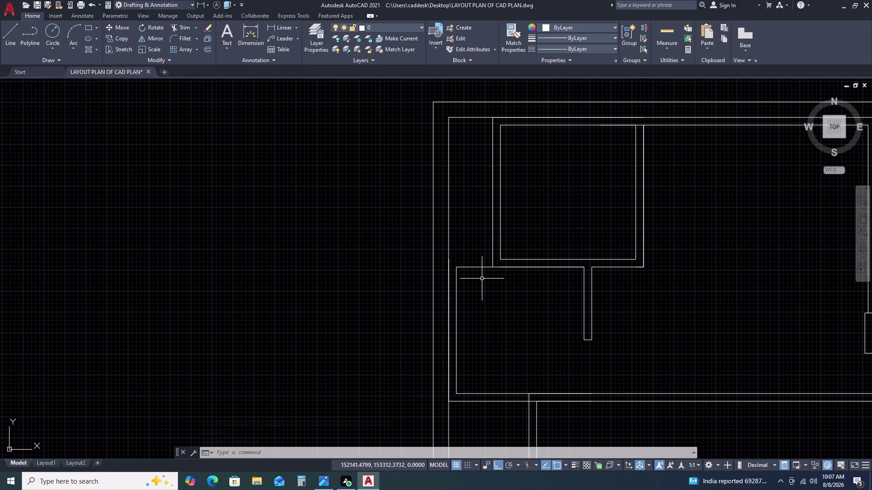
key(l)
key(space)
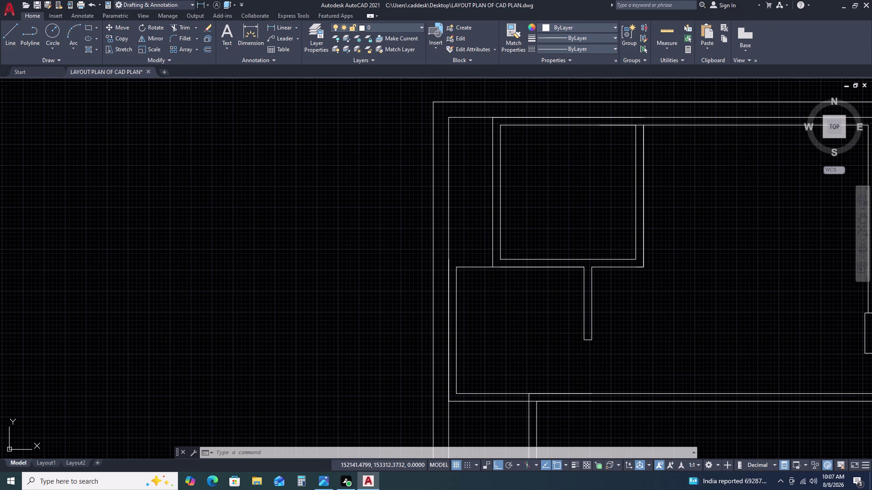
click(501, 258)
click(444, 259)
key(Escape)
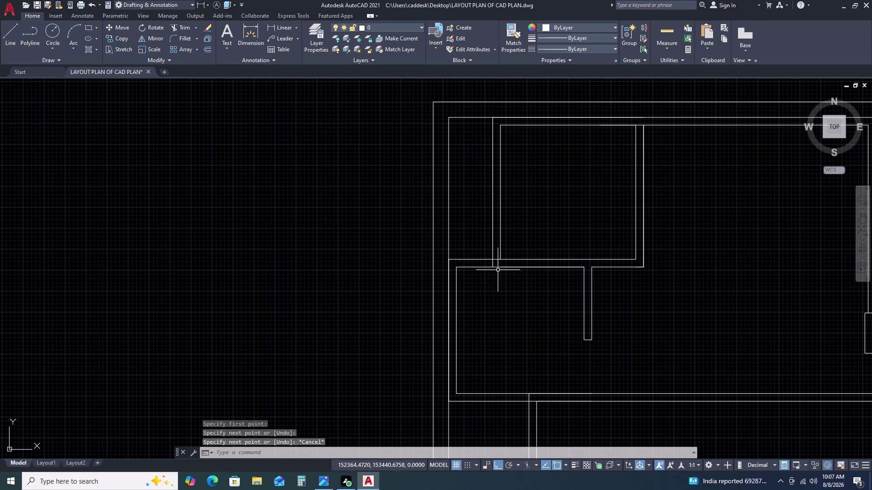
Trim the overshooting wall segments at the corner junction.
scroll(up, 3)
text(TR)
key(space)
scroll(up, 3)
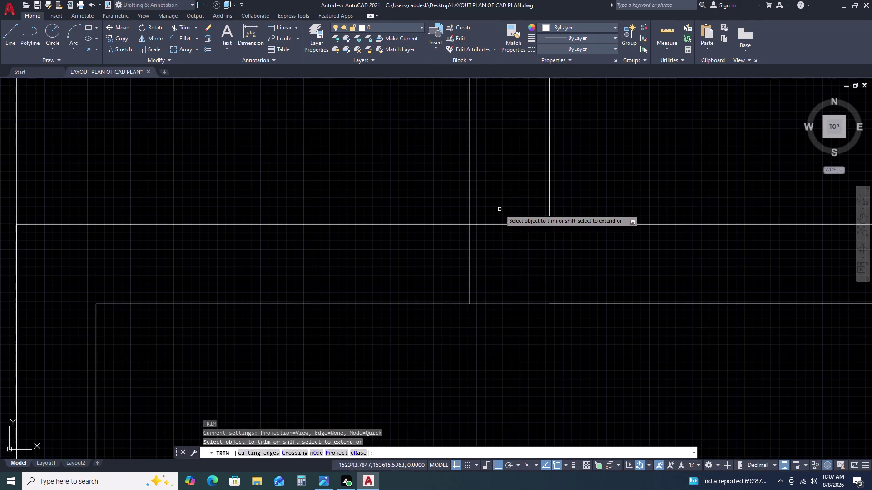
click(505, 196)
click(440, 276)
scroll(down, 3)
key(Escape)
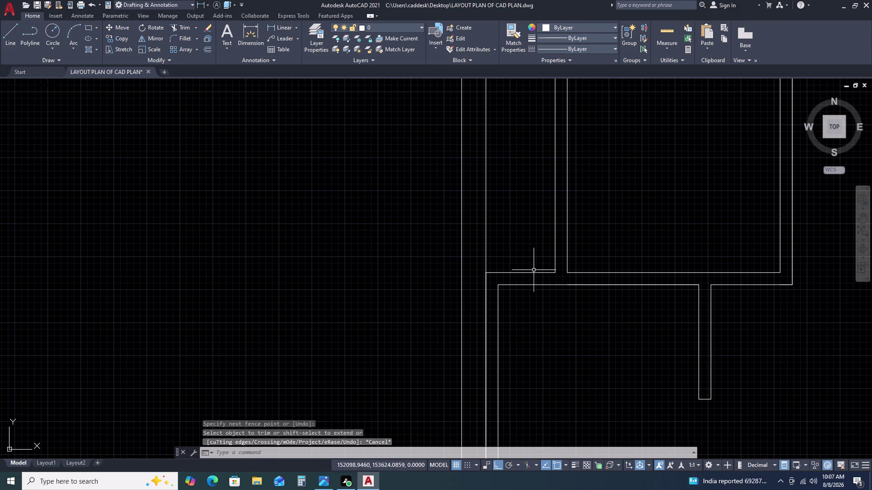
click(486, 279)
scroll(down, 3)
key(Escape)
scroll(up, 3)
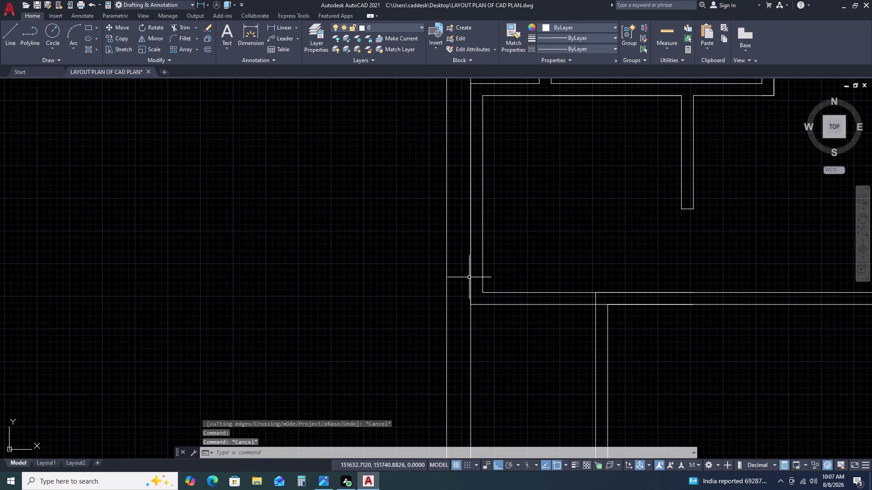
click(476, 306)
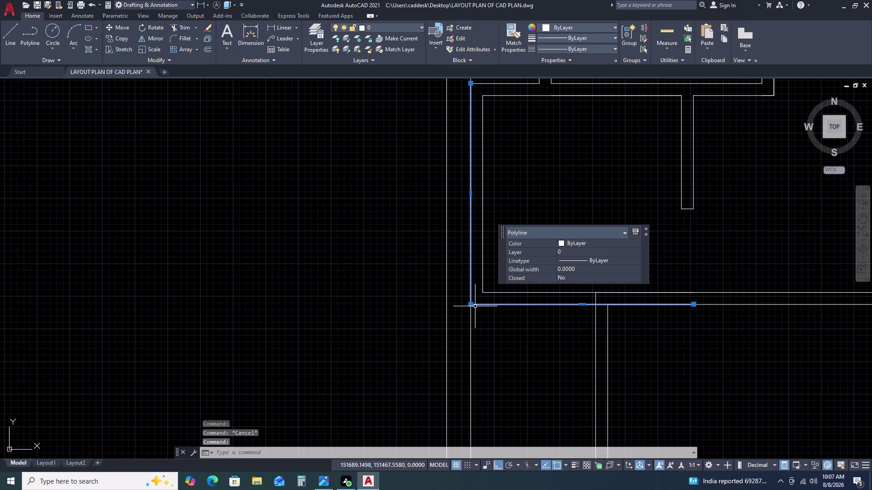
Explode the selected room outline and delete its vertical wall line.
text(X)
key(space)
click(471, 283)
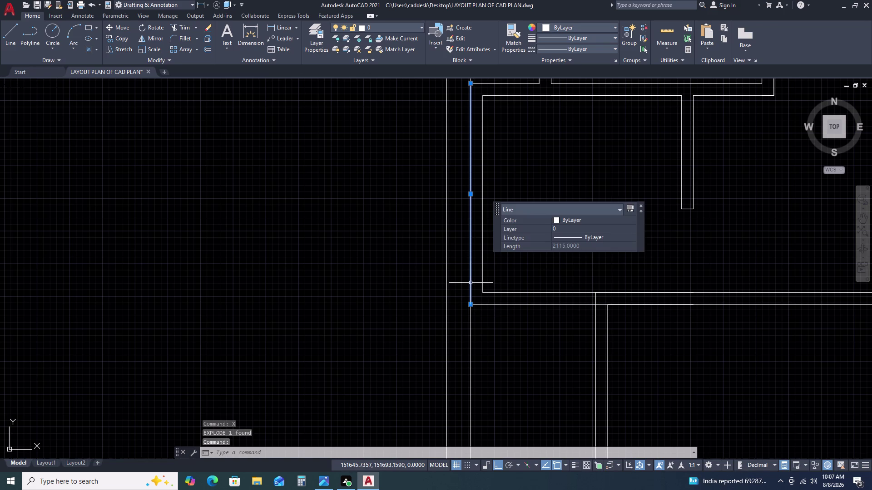
key(Delete)
Explode the small room's wall outline, delete an unwanted segment, and clear the selection.
scroll(down, 3)
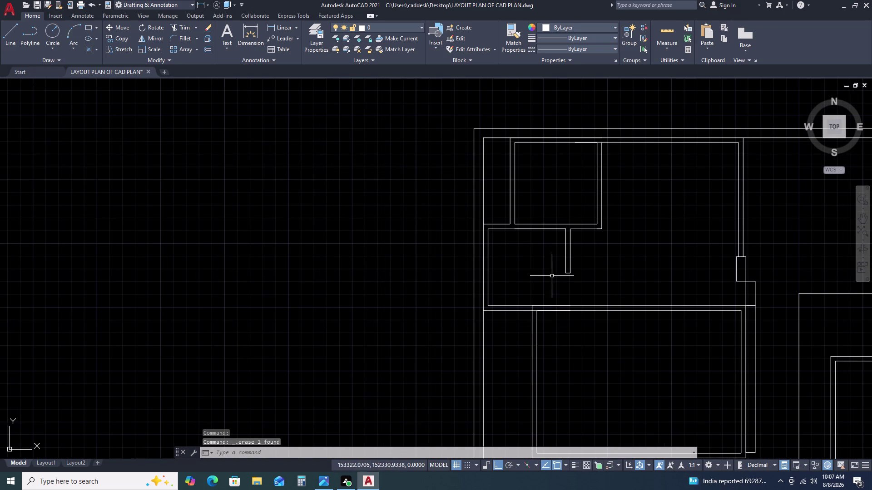
click(543, 229)
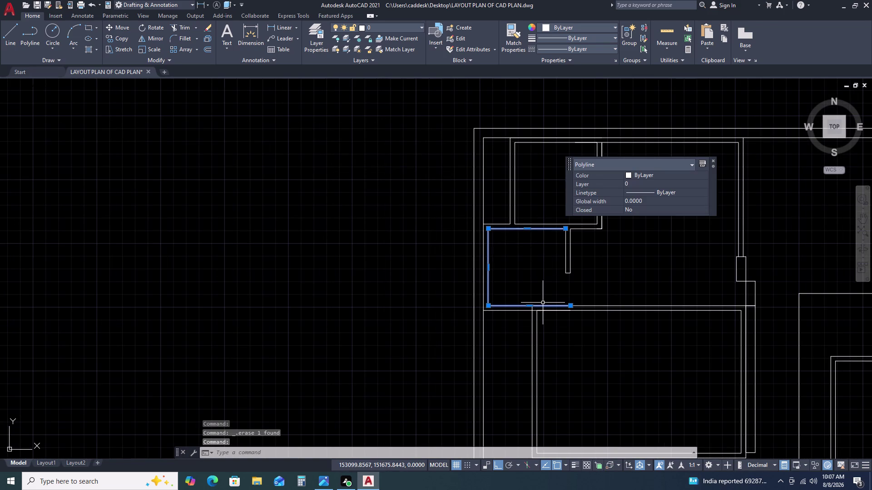
text(X)
key(space)
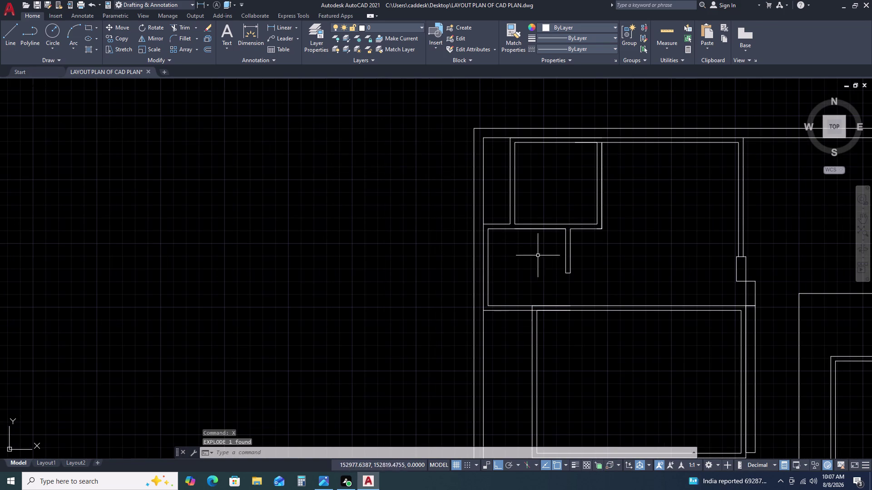
click(543, 230)
key(Delete)
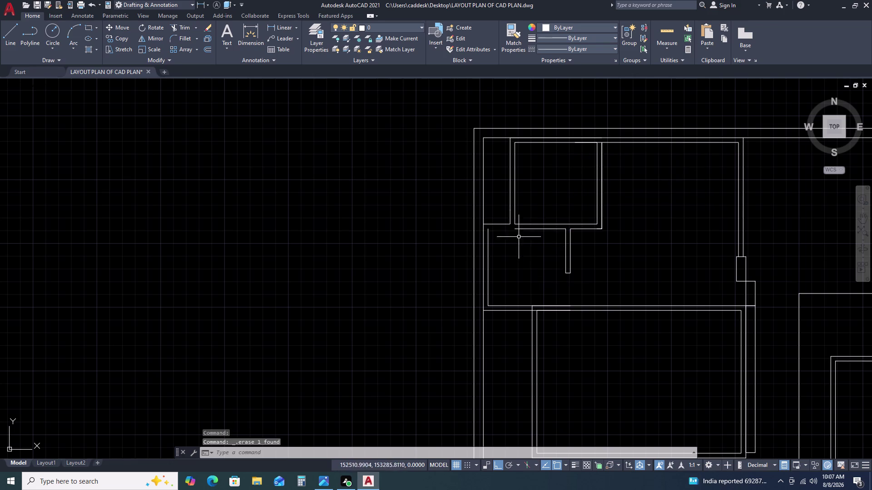
key(w)
key(Escape)
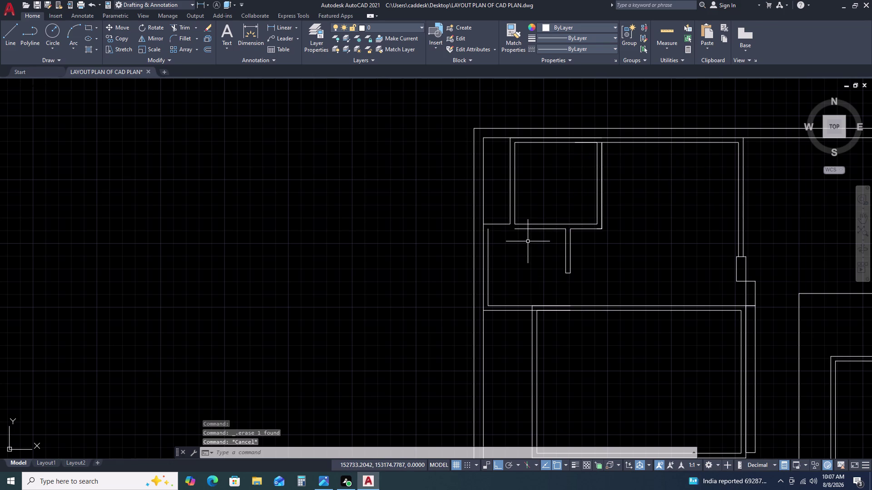
Try extending the short interior wall end with EX, then cancel.
text(EX)
key(space)
click(529, 230)
key(Escape)
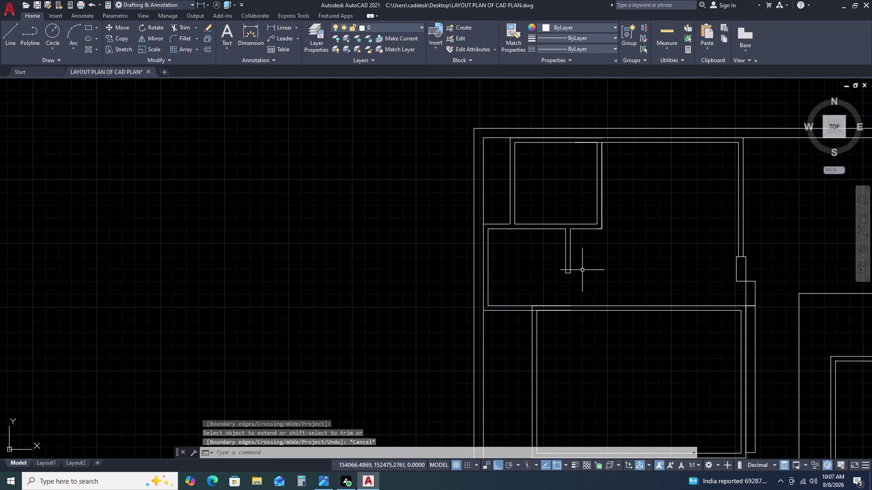
Delete the room's vertical and top wall lines, undoing the last extra deletion.
click(603, 223)
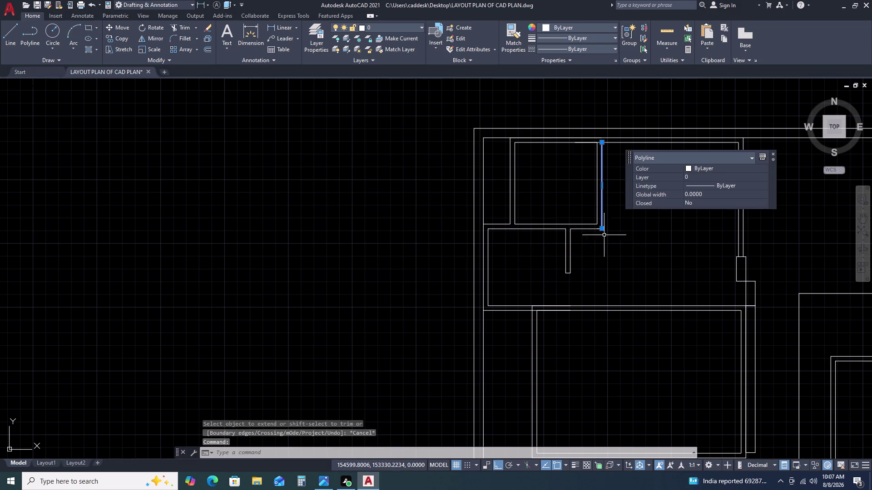
key(Delete)
click(588, 142)
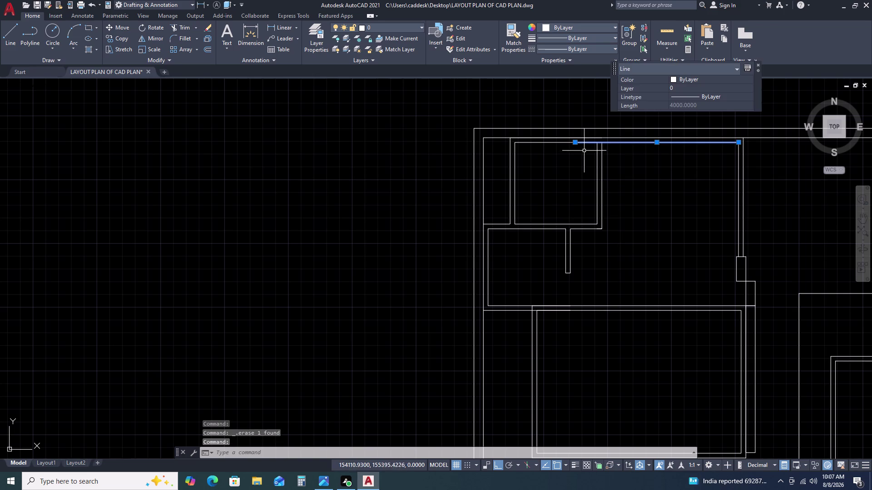
key(Delete)
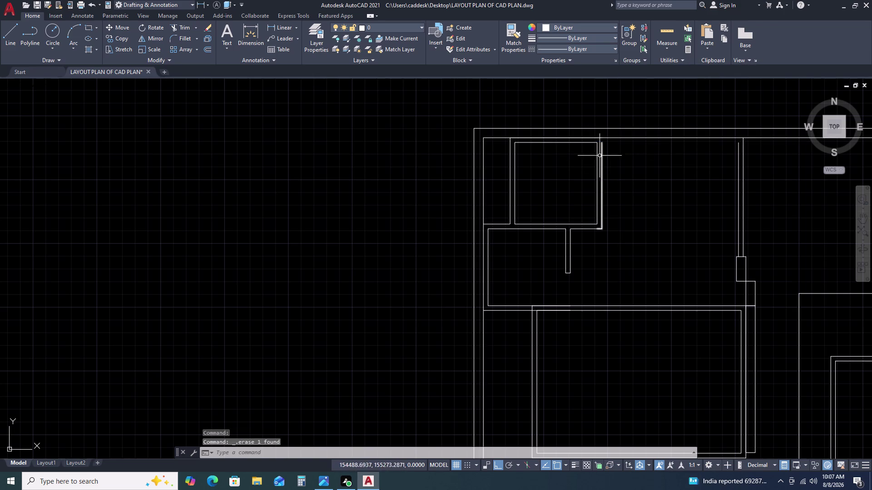
scroll(up, 3)
click(590, 139)
key(Delete)
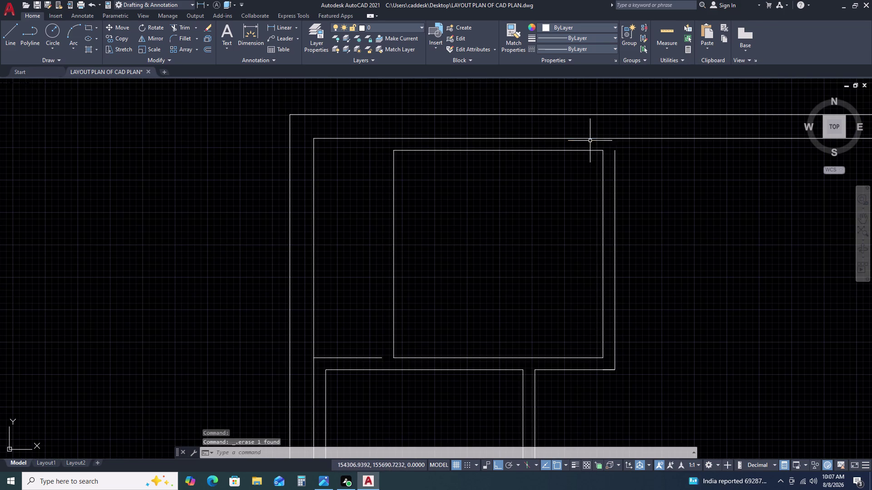
key(ctrl+z)
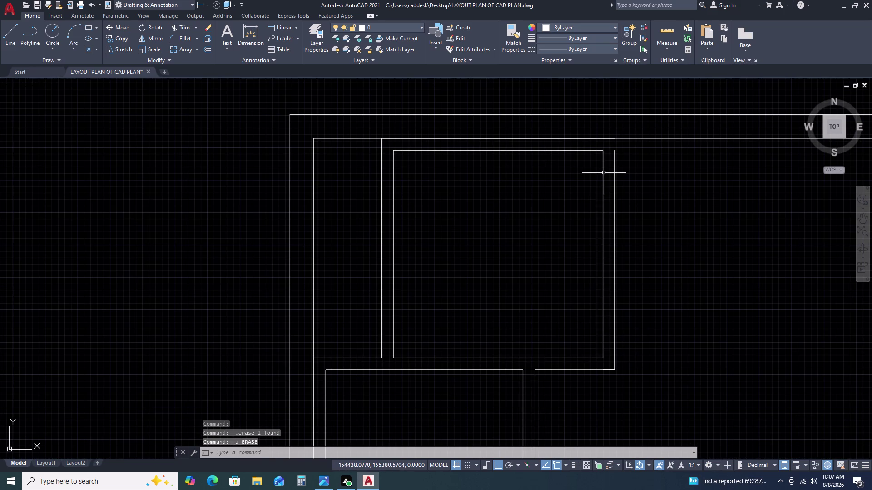
Explode the small square room's outline and delete its right wall line.
scroll(down, 3)
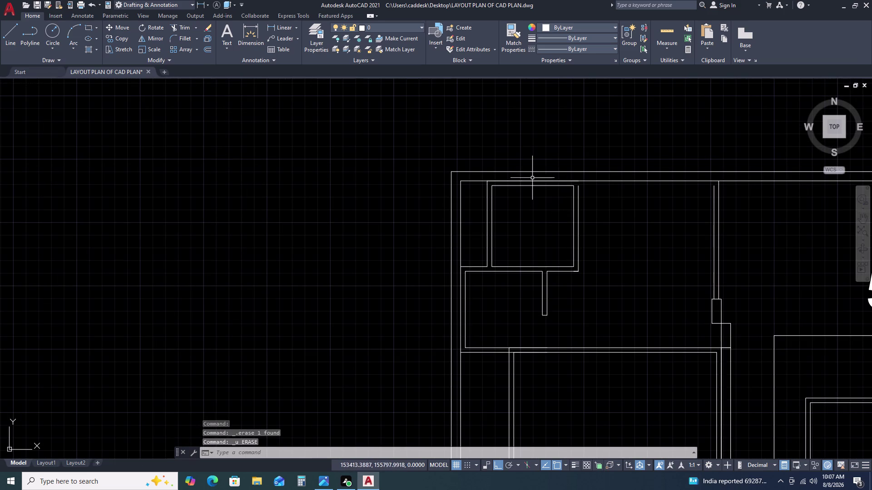
click(532, 180)
text(X)
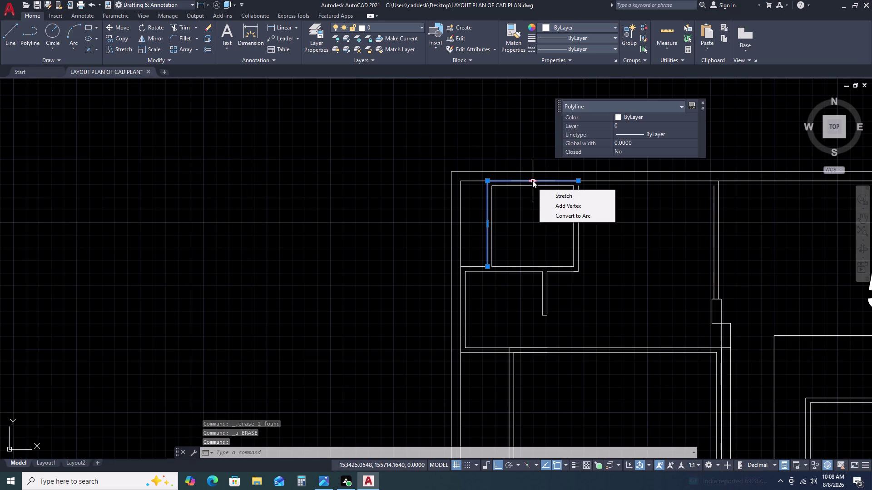
key(space)
key(space)
key(x)
key(space)
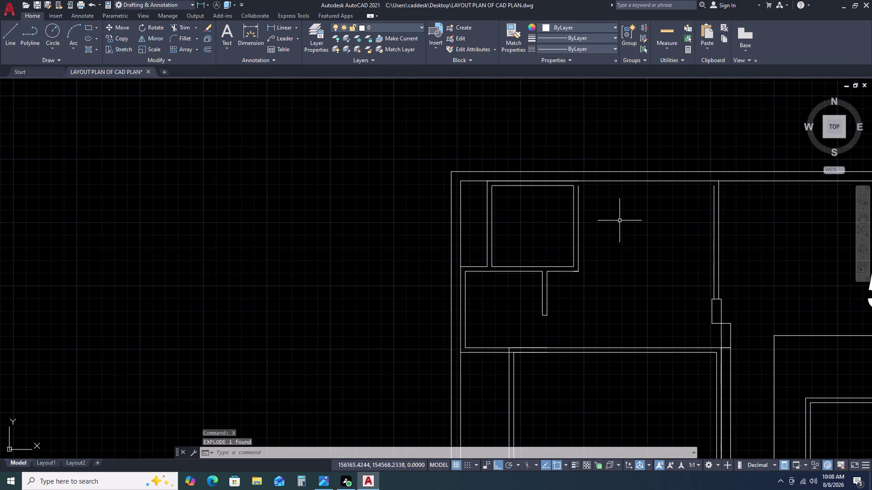
click(542, 180)
key(Delete)
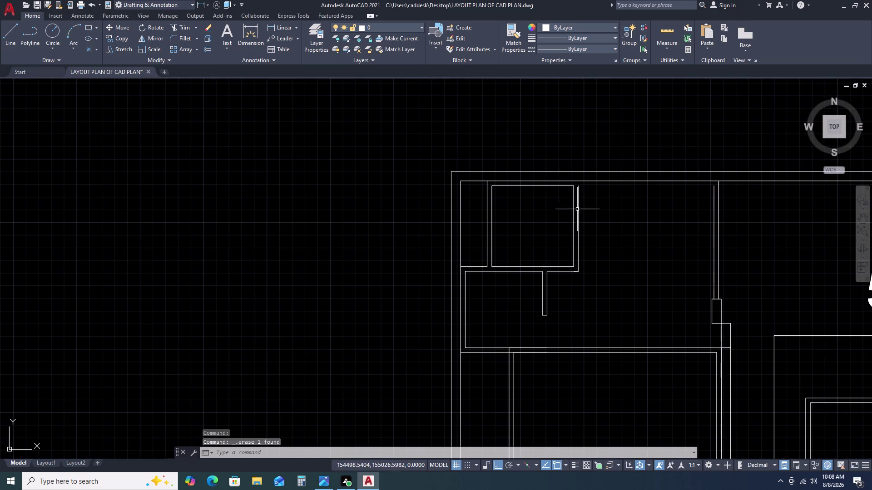
text(L)
key(space)
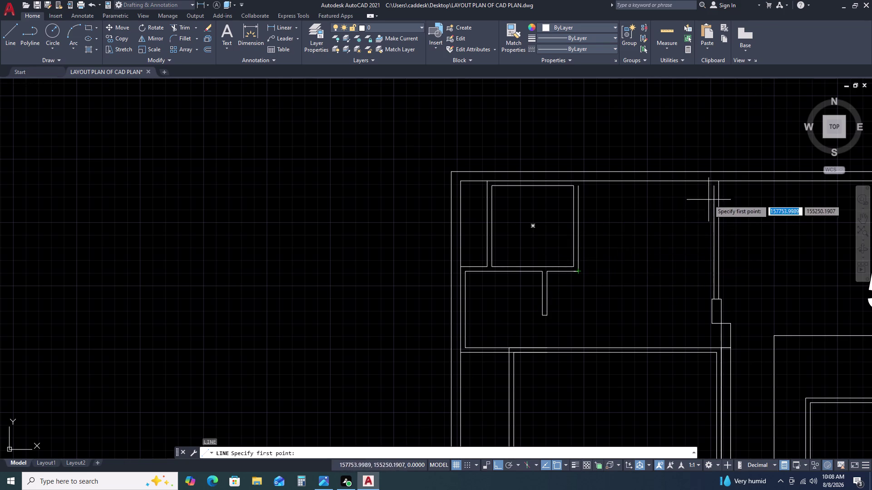
Draw the horizontal top wall line beside the small square room with Ortho on.
click(579, 188)
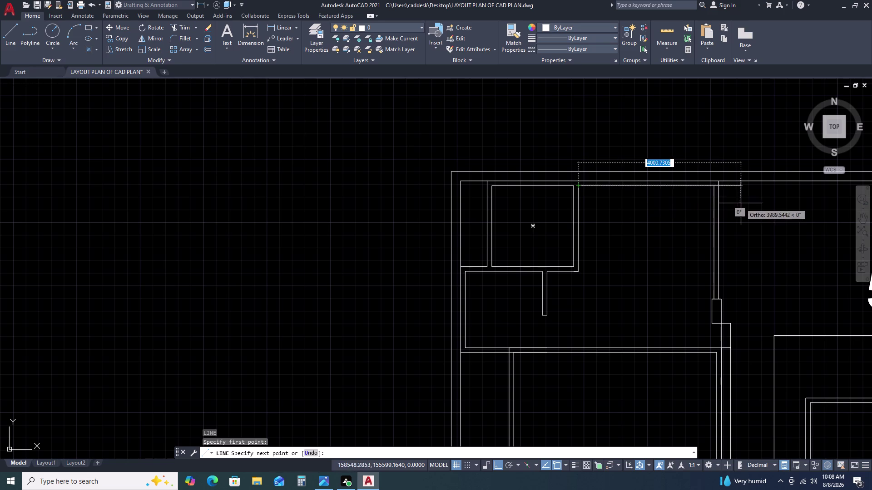
click(715, 188)
key(Escape)
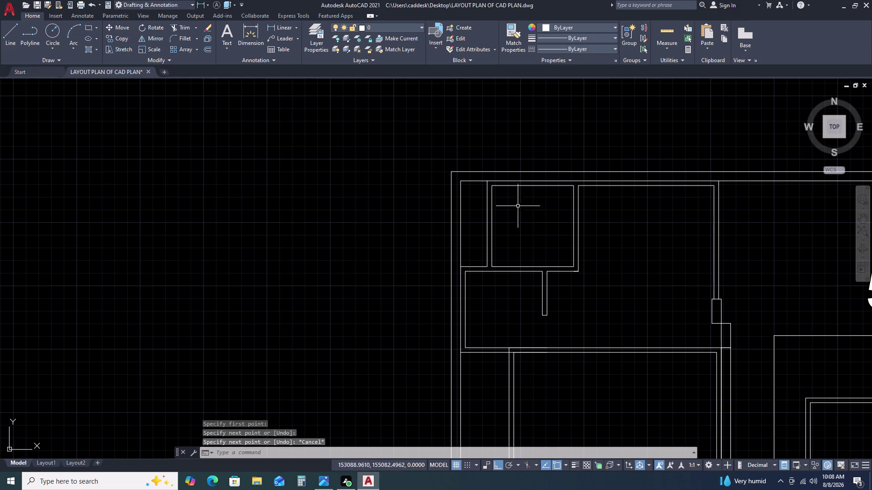
Zoom and pan across the plan toward the other buildings.
scroll(up, 3)
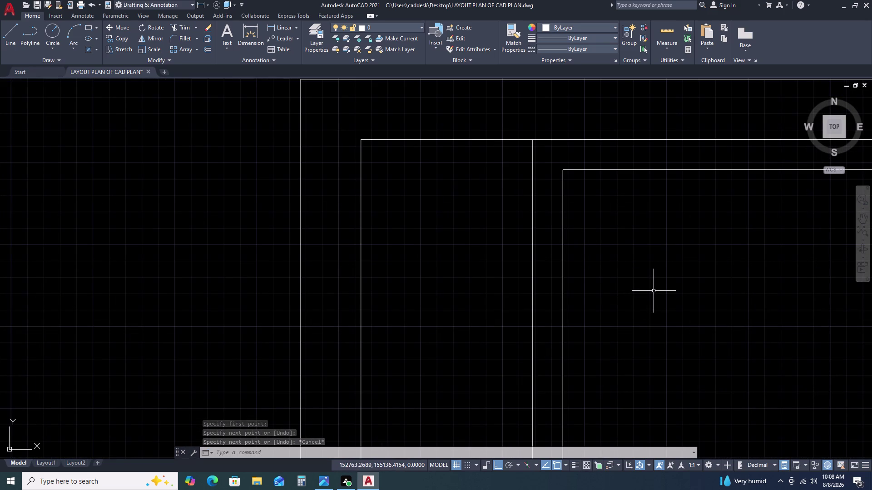
scroll(down, 3)
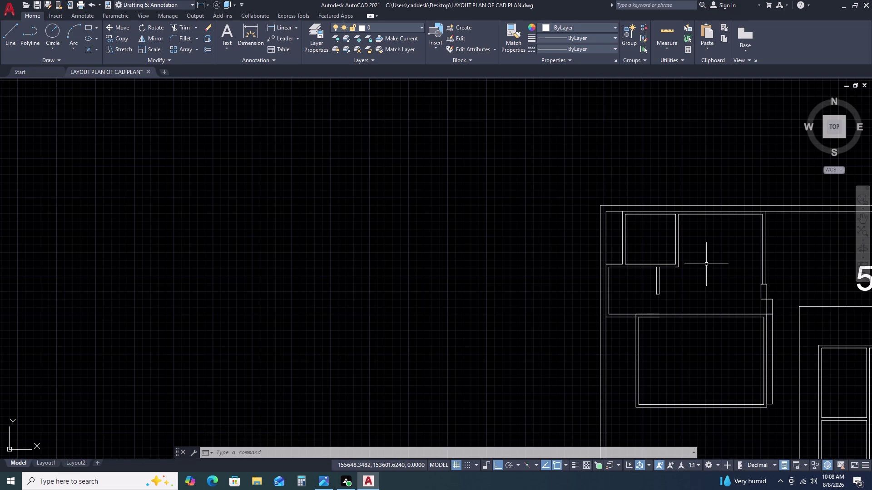
middle_drag(706, 264, 676, 232)
middle_click(674, 229)
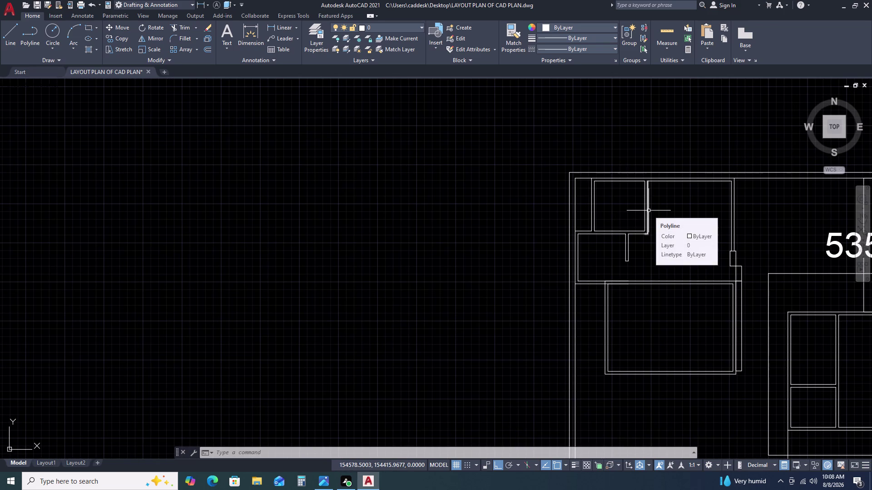
scroll(down, 3)
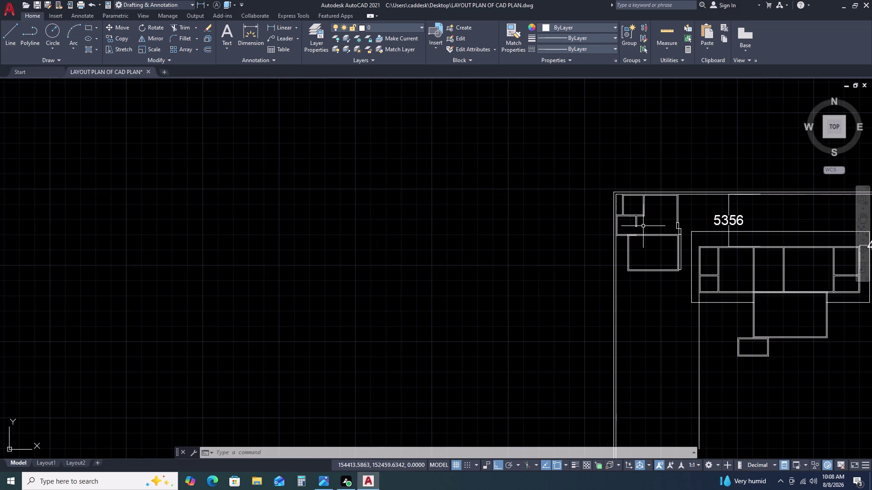